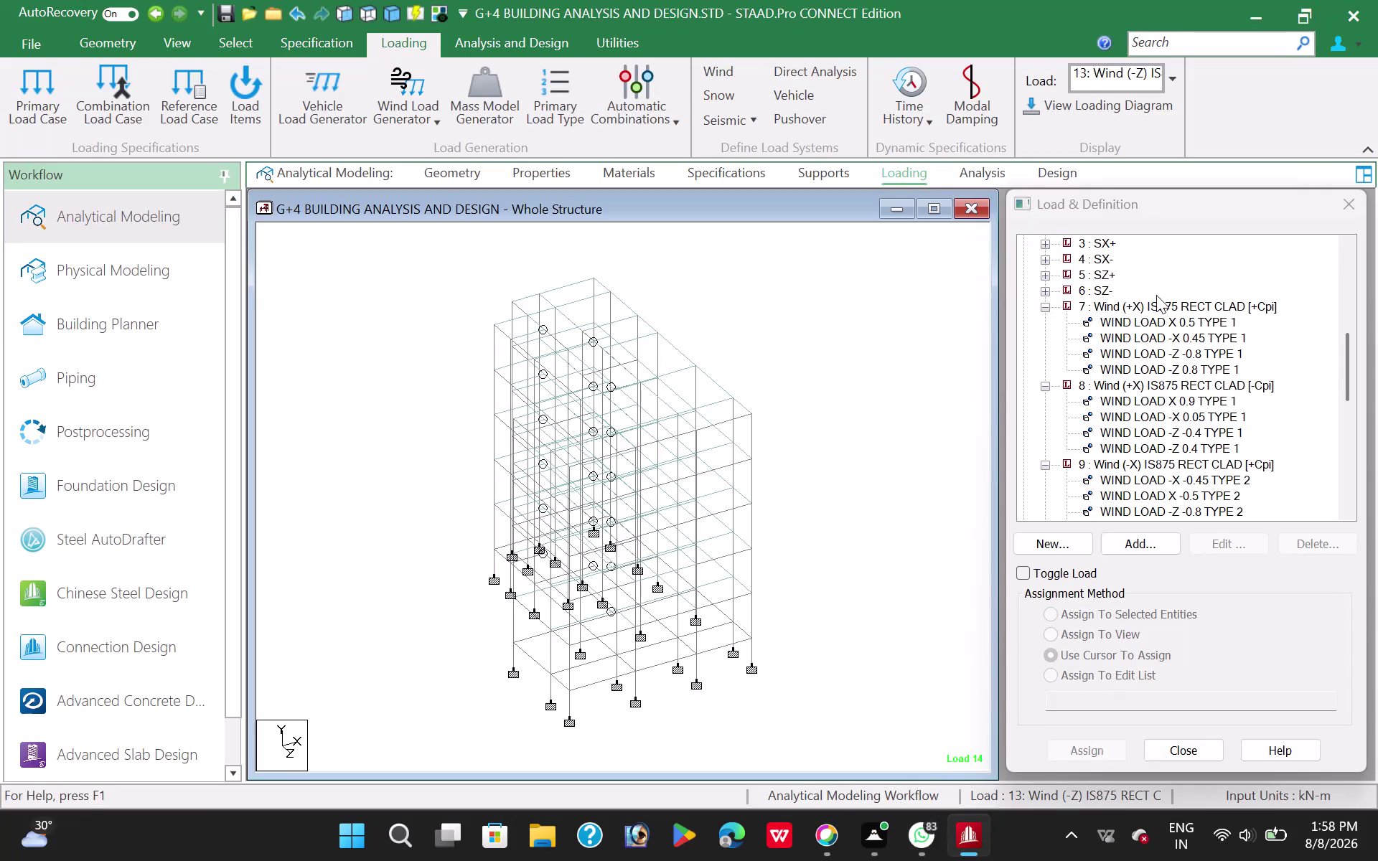
Inspect wind load case 7's properties, then close the Edit: Primary Load dialog unchanged.
double_click(1167, 301)
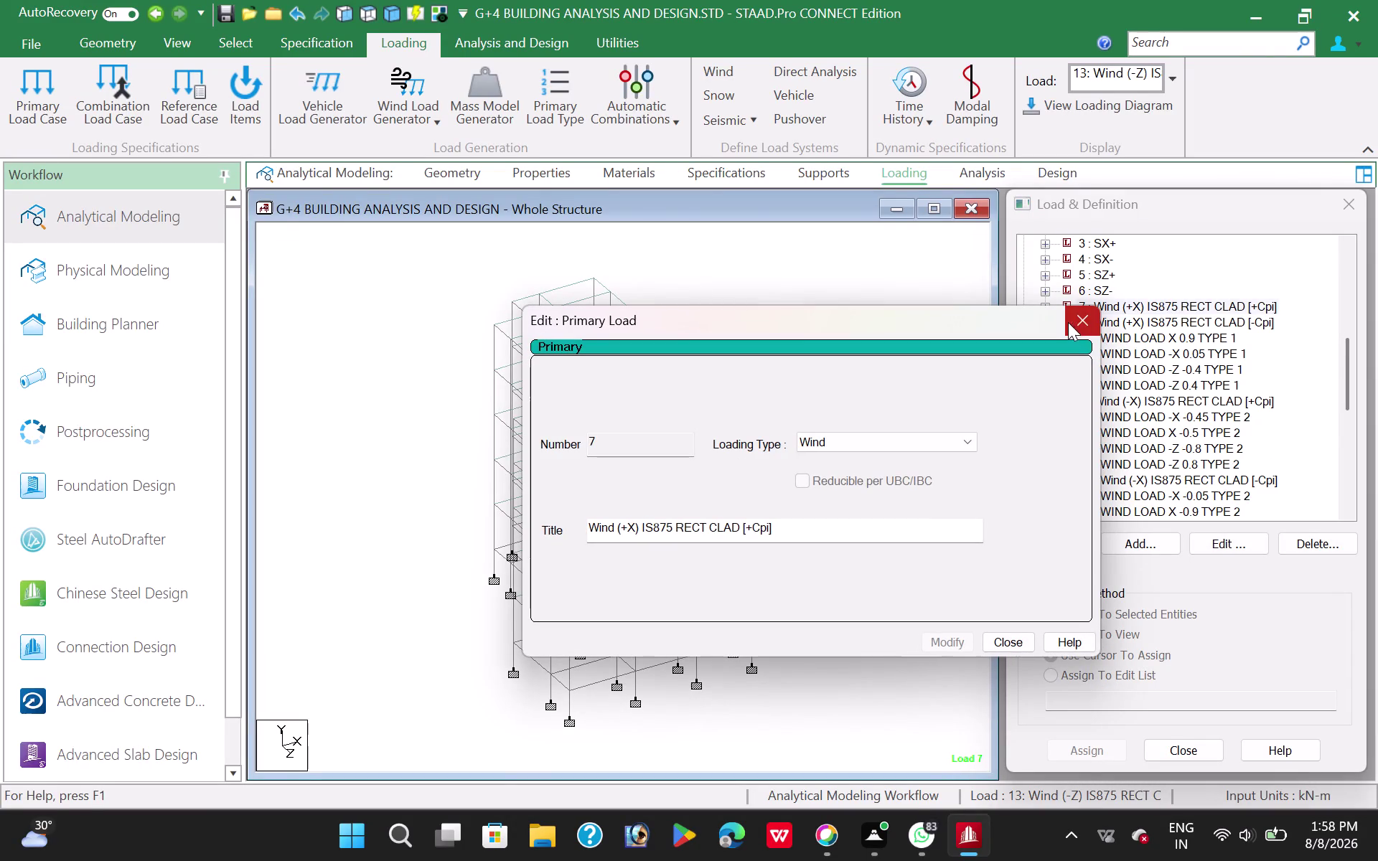
click(1079, 317)
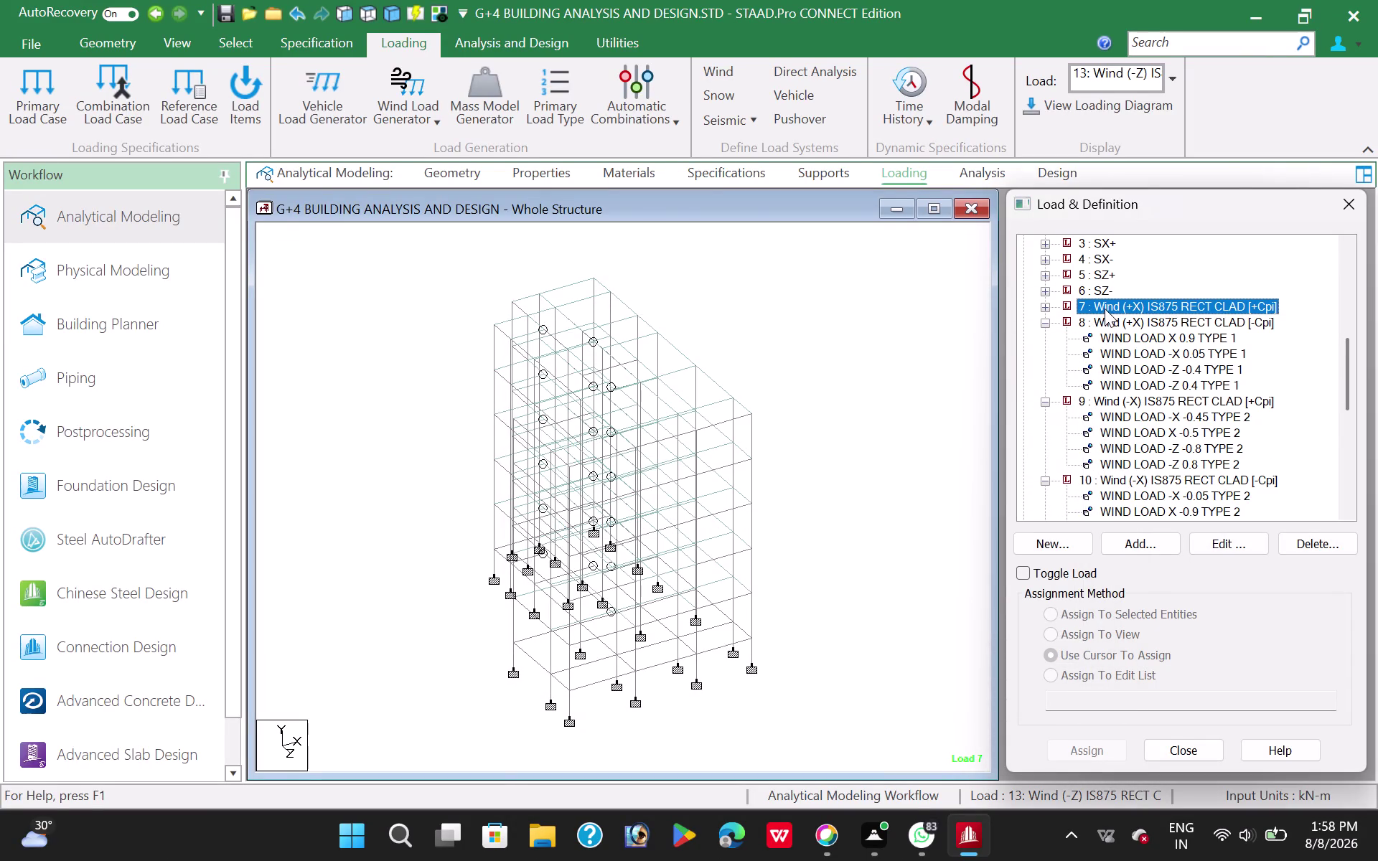
drag(1089, 307, 1100, 343)
drag(1100, 344, 1100, 346)
Select wind load case 7 (Wind +X, +Cpi) and request its deletion.
click(1124, 330)
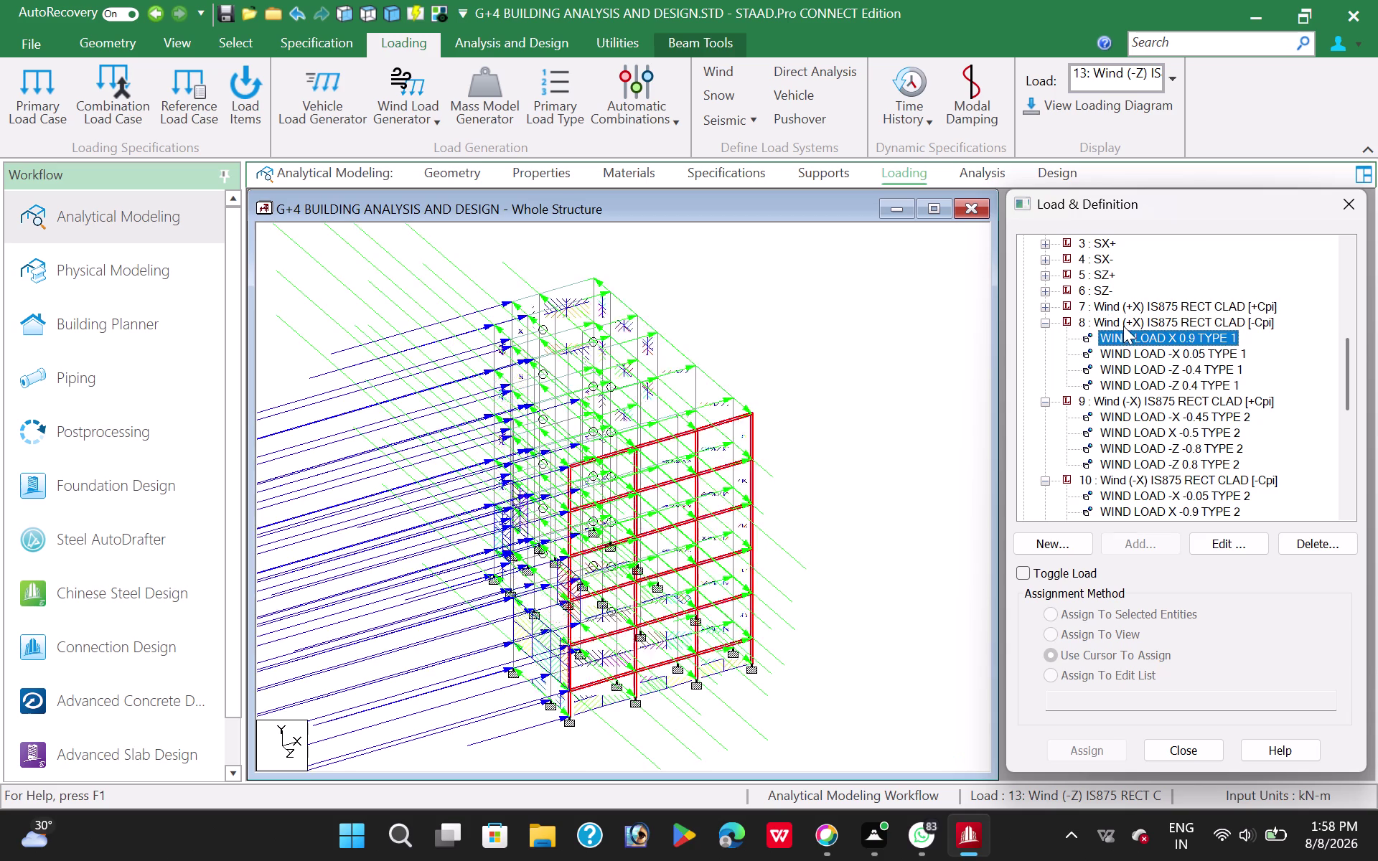
click(1122, 323)
click(1112, 304)
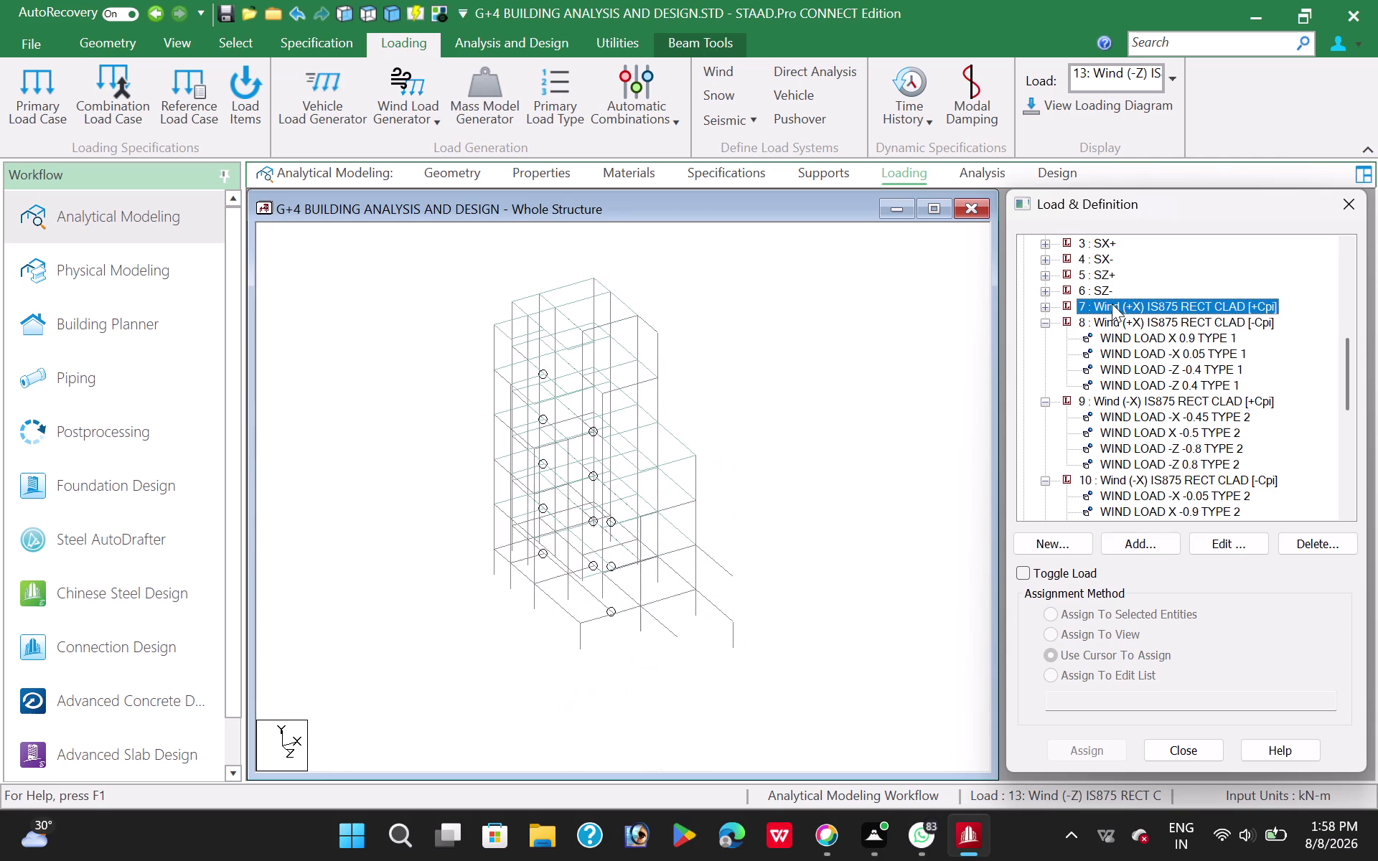
click(1315, 537)
click(1211, 533)
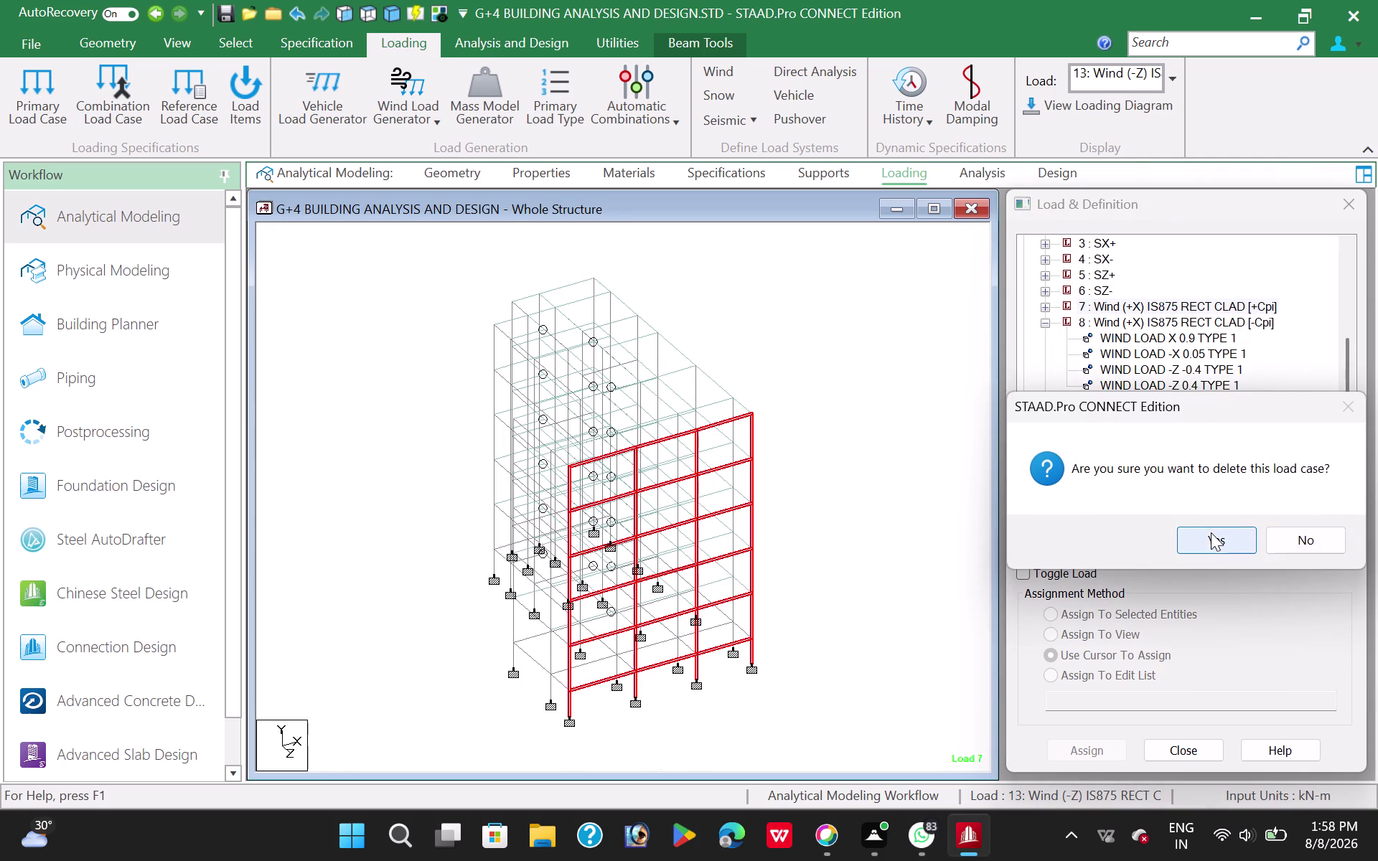
Confirm deletion of wind case 7, then delete wind cases 8 through 10.
click(1130, 305)
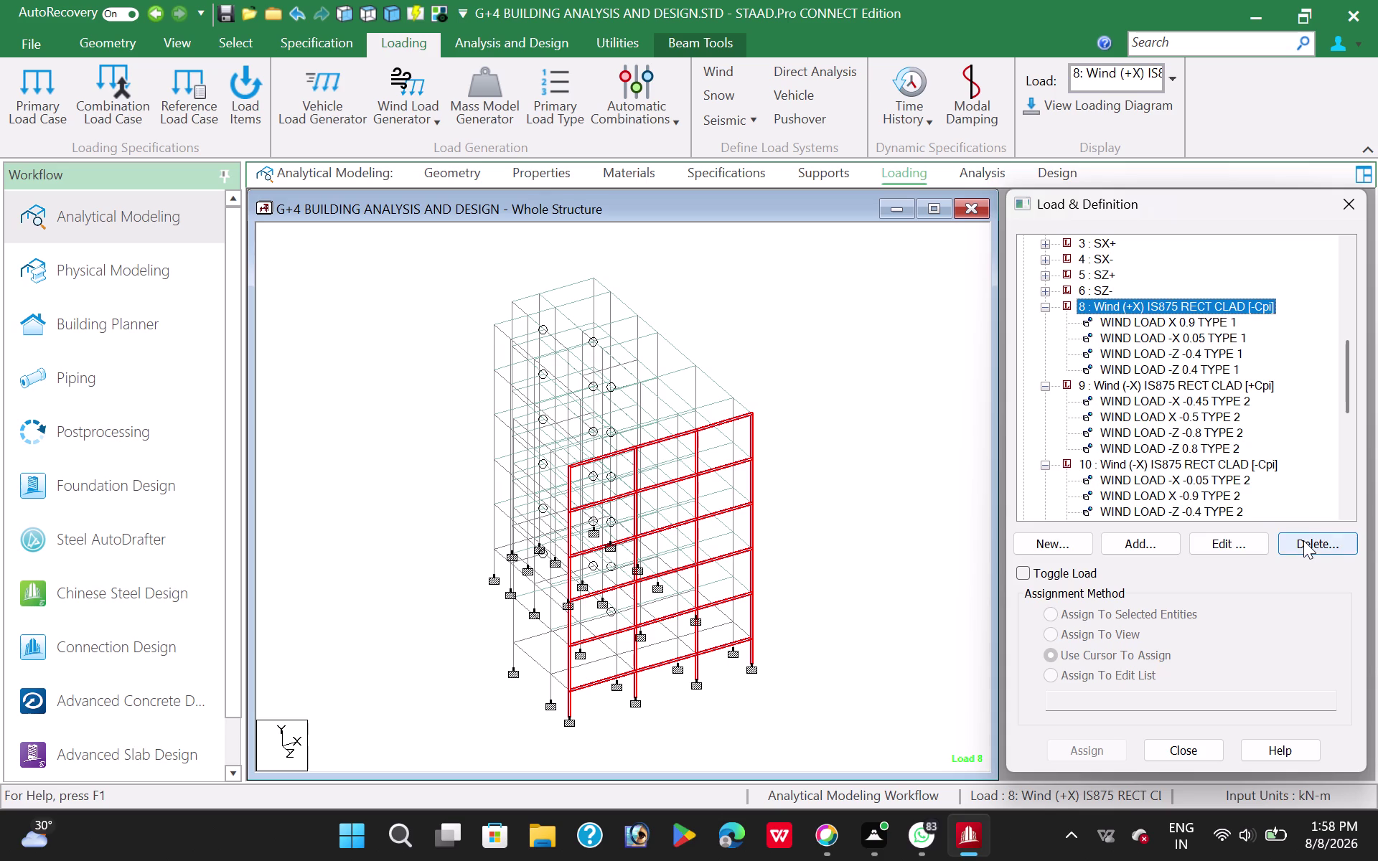
click(1304, 540)
drag(1211, 540, 1211, 528)
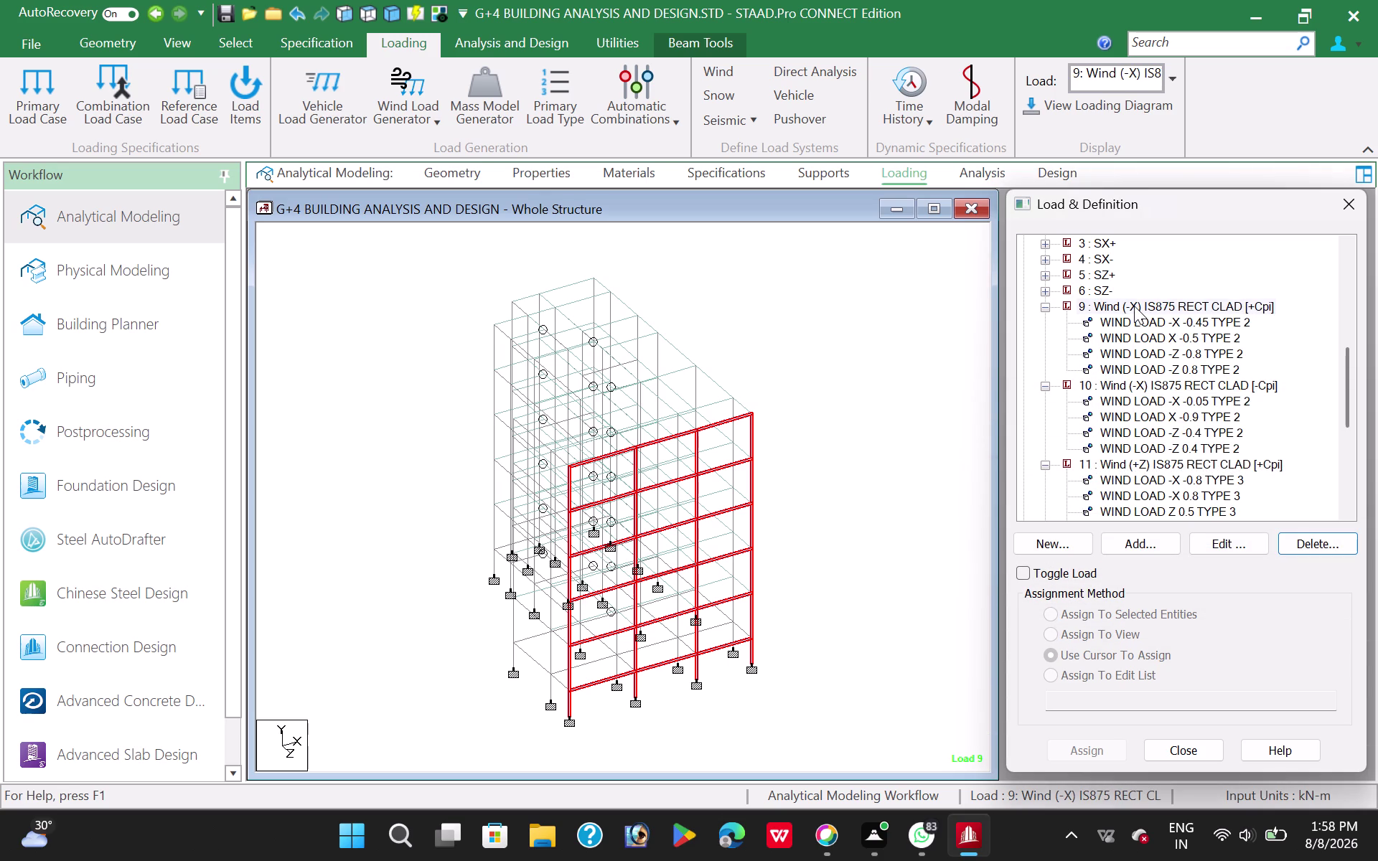
click(1134, 306)
click(1293, 540)
click(1228, 533)
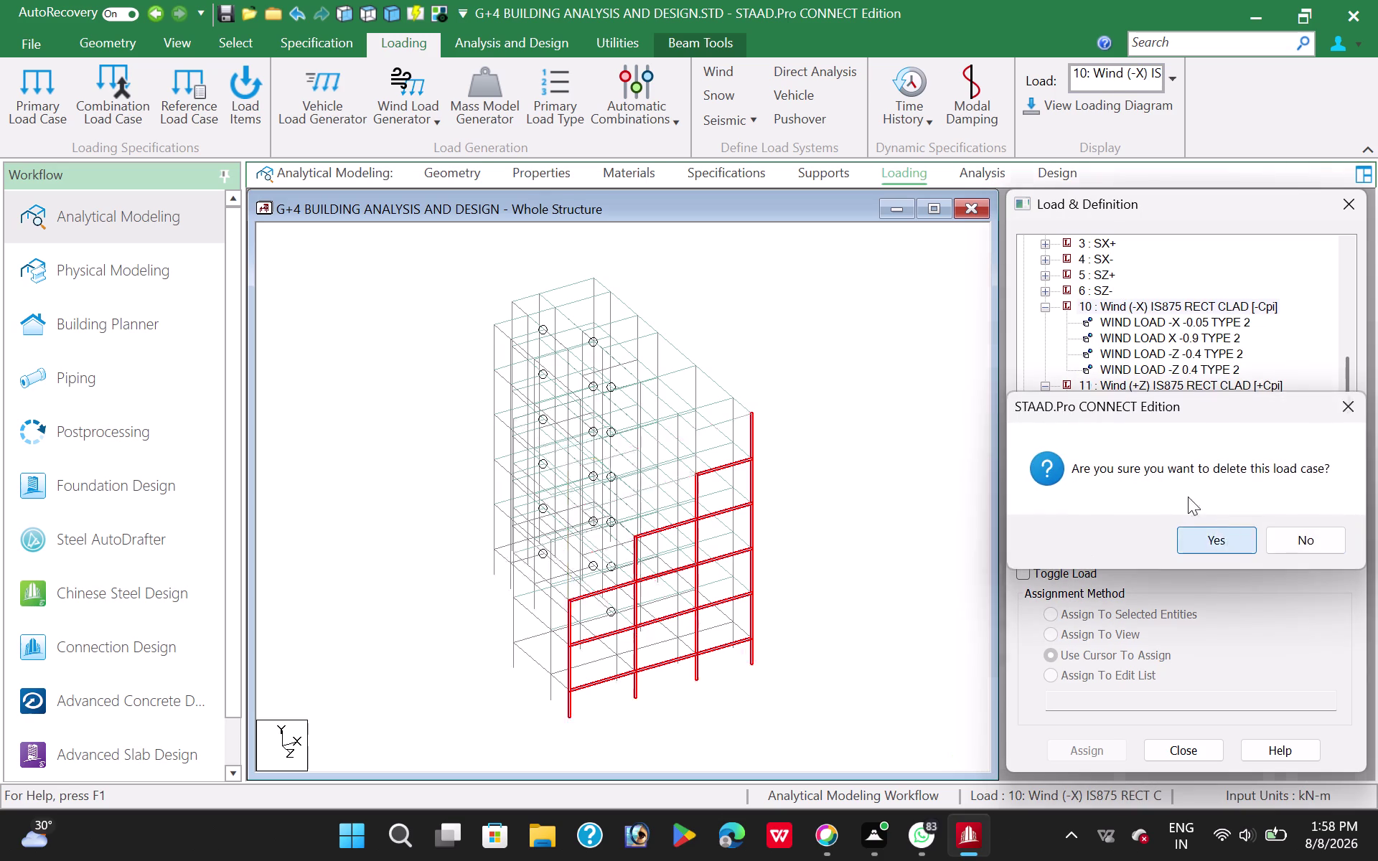
click(1117, 305)
click(1300, 539)
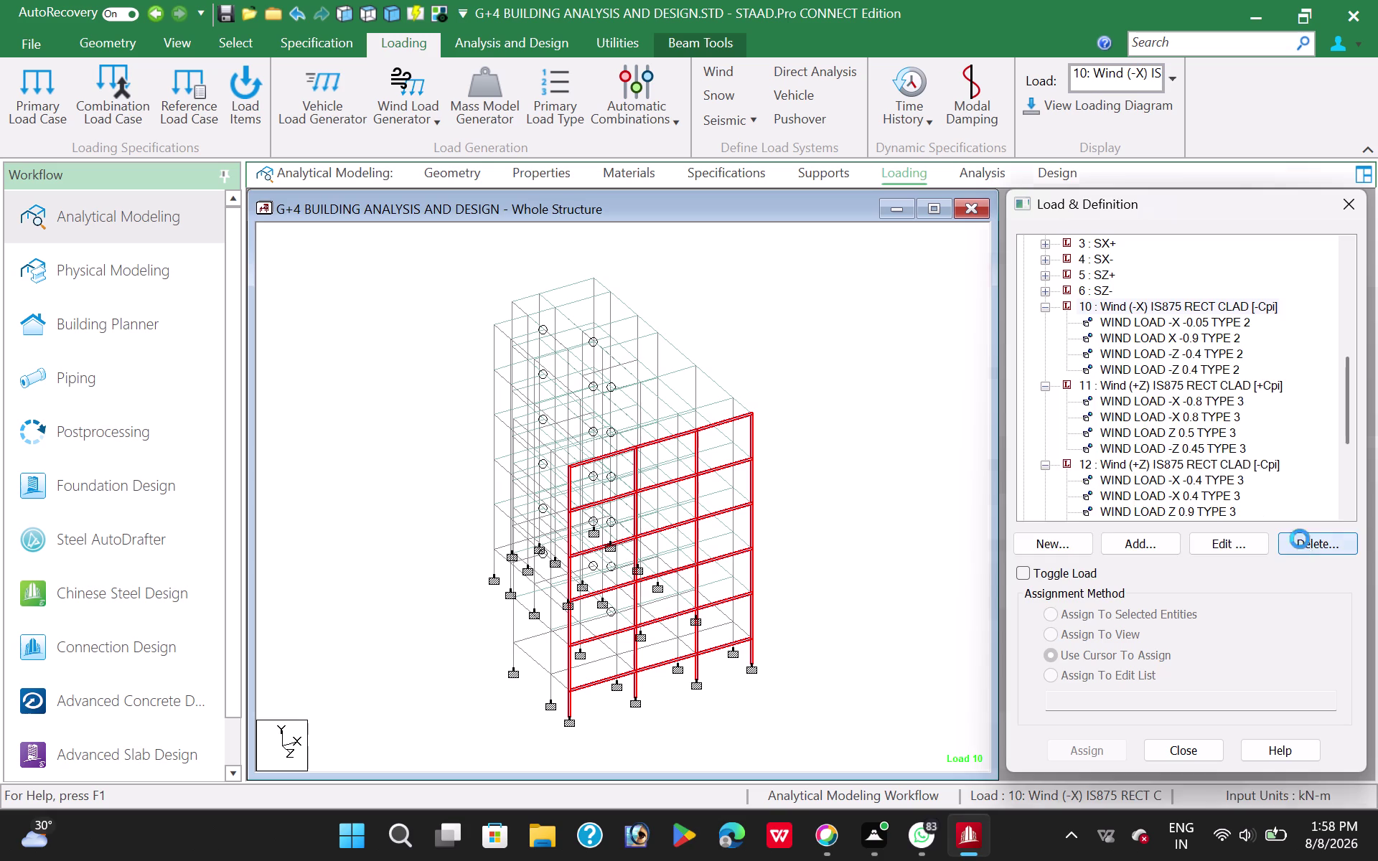
click(1214, 540)
click(1123, 307)
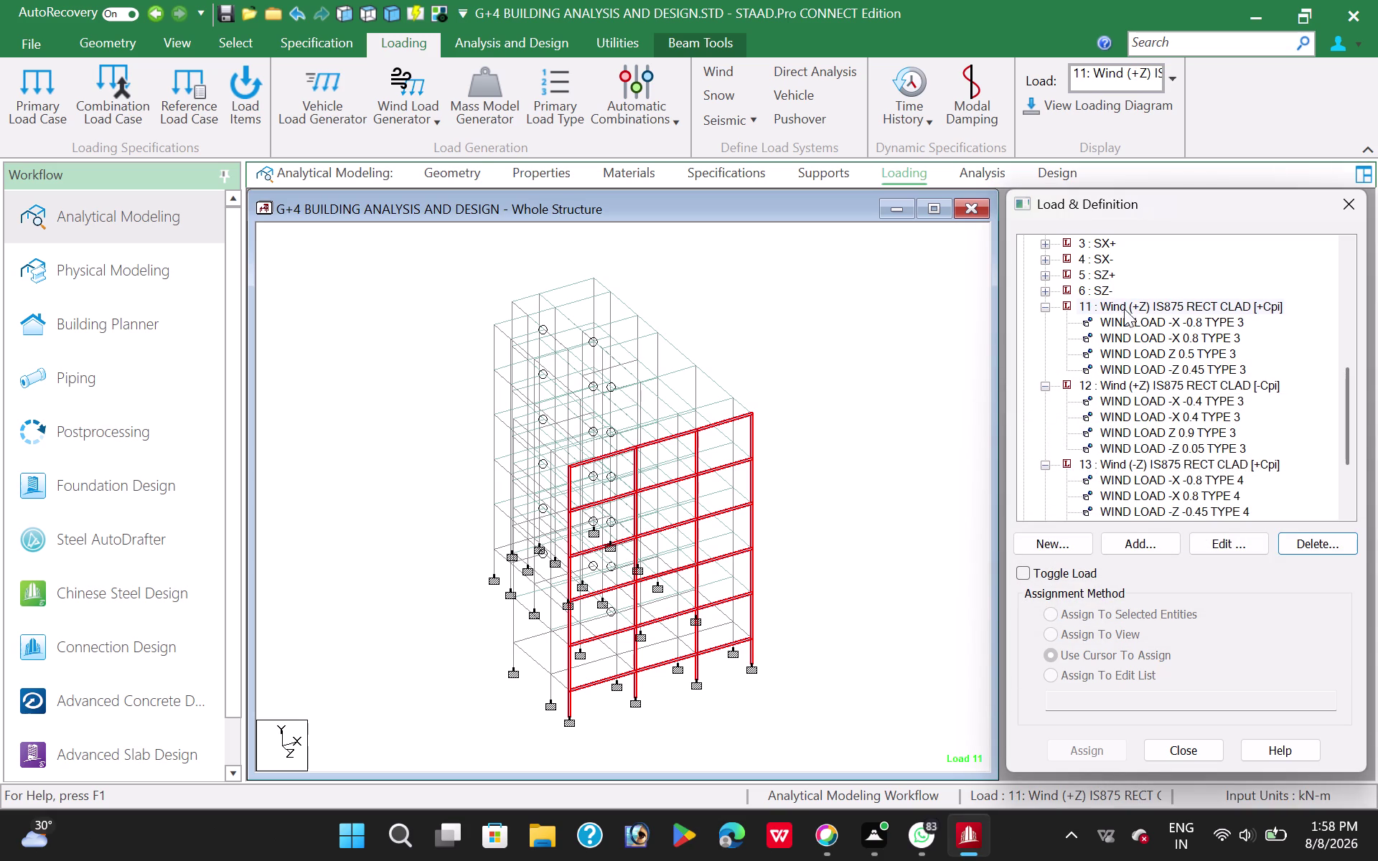
Delete the remaining wind load cases 11 to 14, confirming each one.
click(1311, 545)
click(1221, 536)
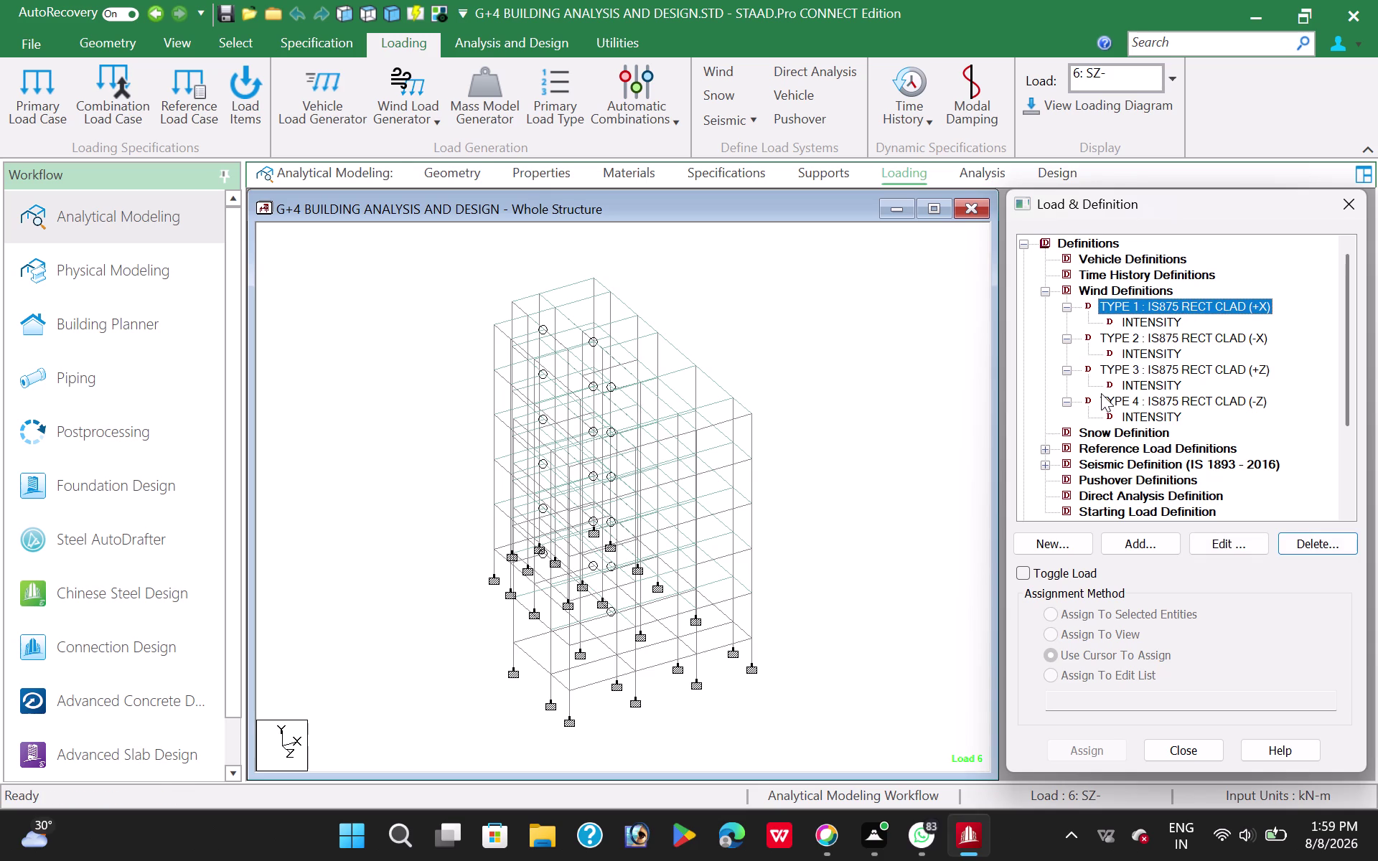
Browse the wind definition types and expand the IS 1893 seismic definition.
scroll(down, 3)
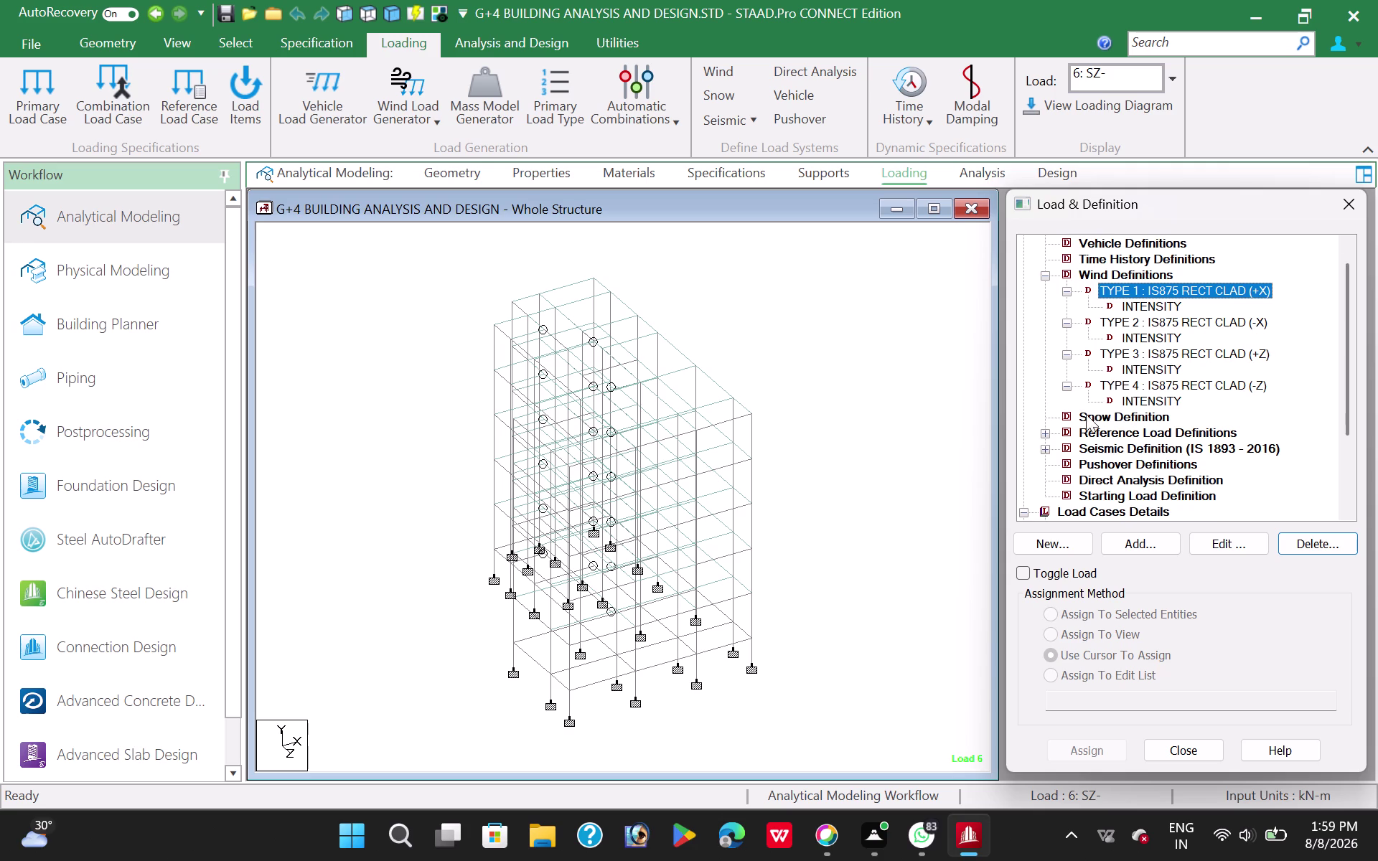
click(1042, 432)
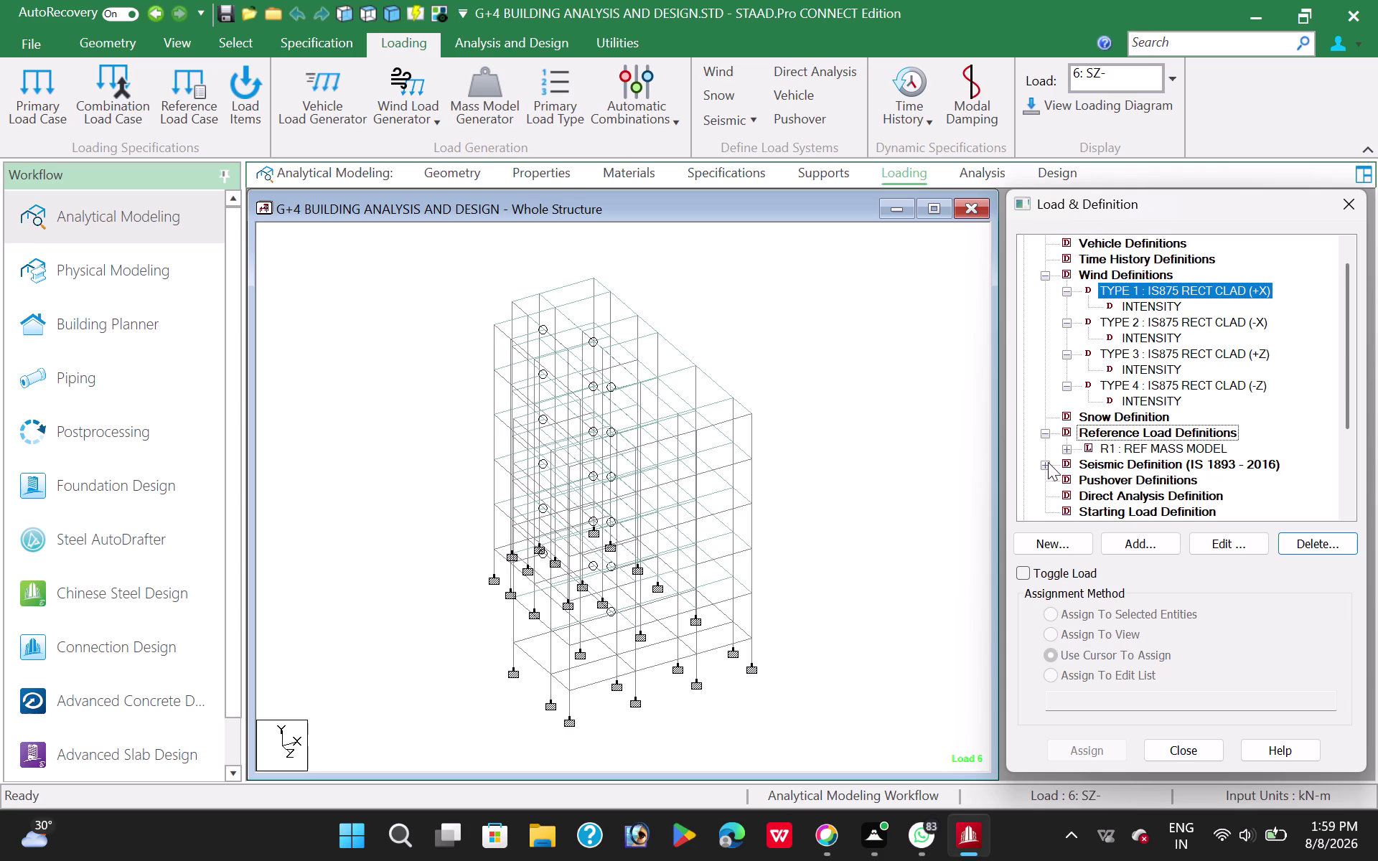
click(1049, 463)
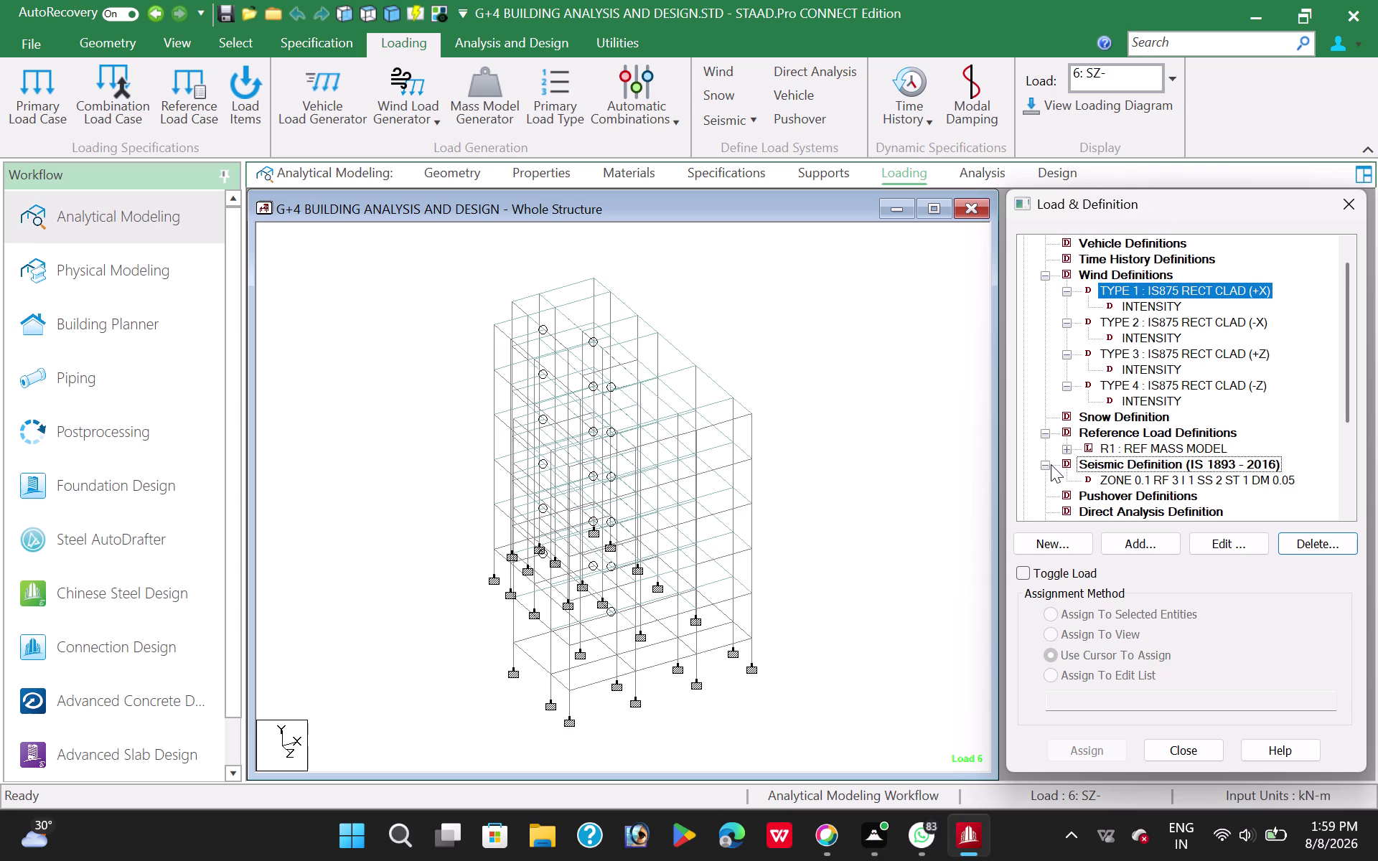
Review the seismic parameters and accept the primary load edits, keeping cases 1–6.
scroll(down, 3)
scroll(down, 3)
scroll(down, 3)
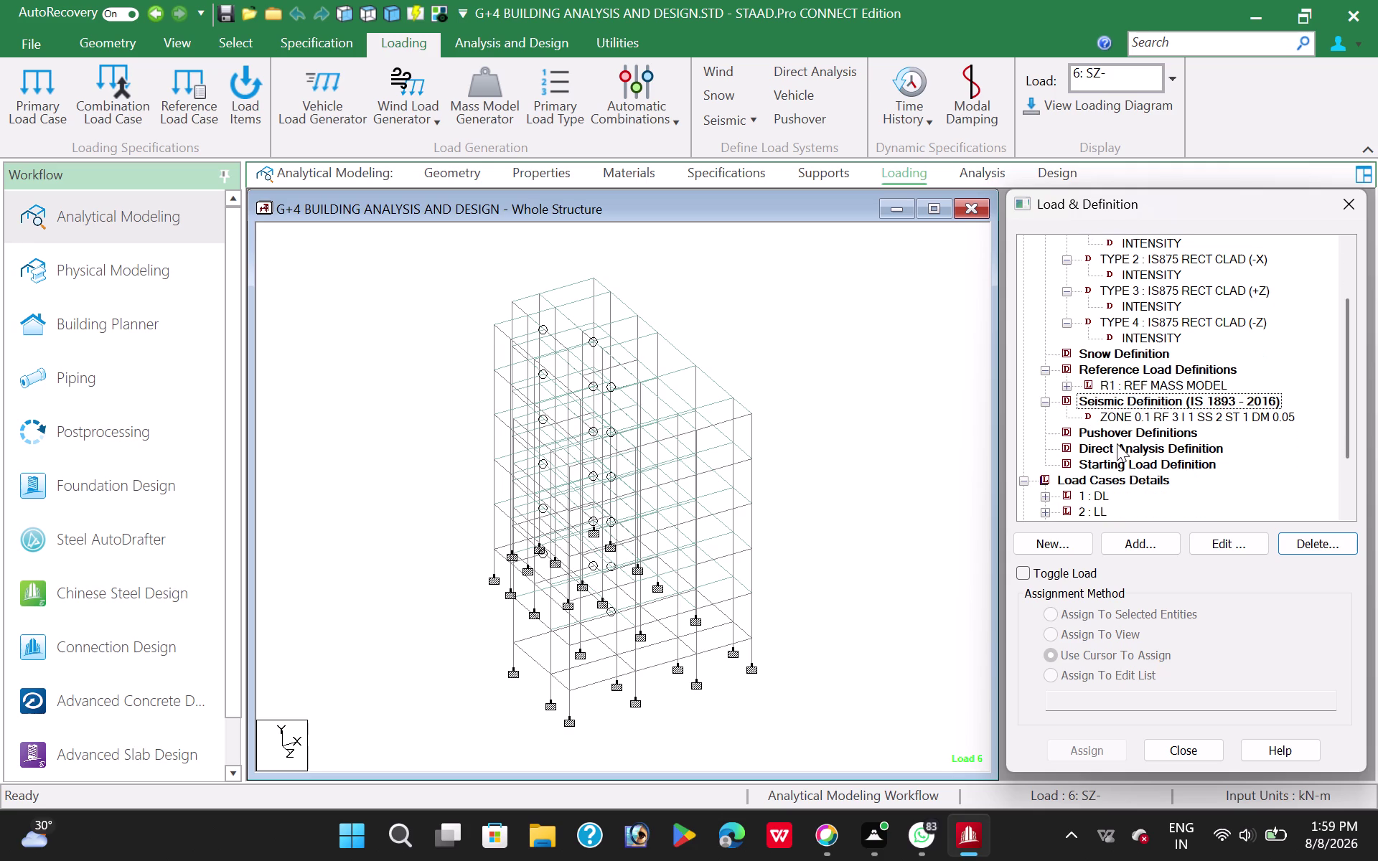
scroll(down, 3)
scroll(down, 3)
scroll(down, 3)
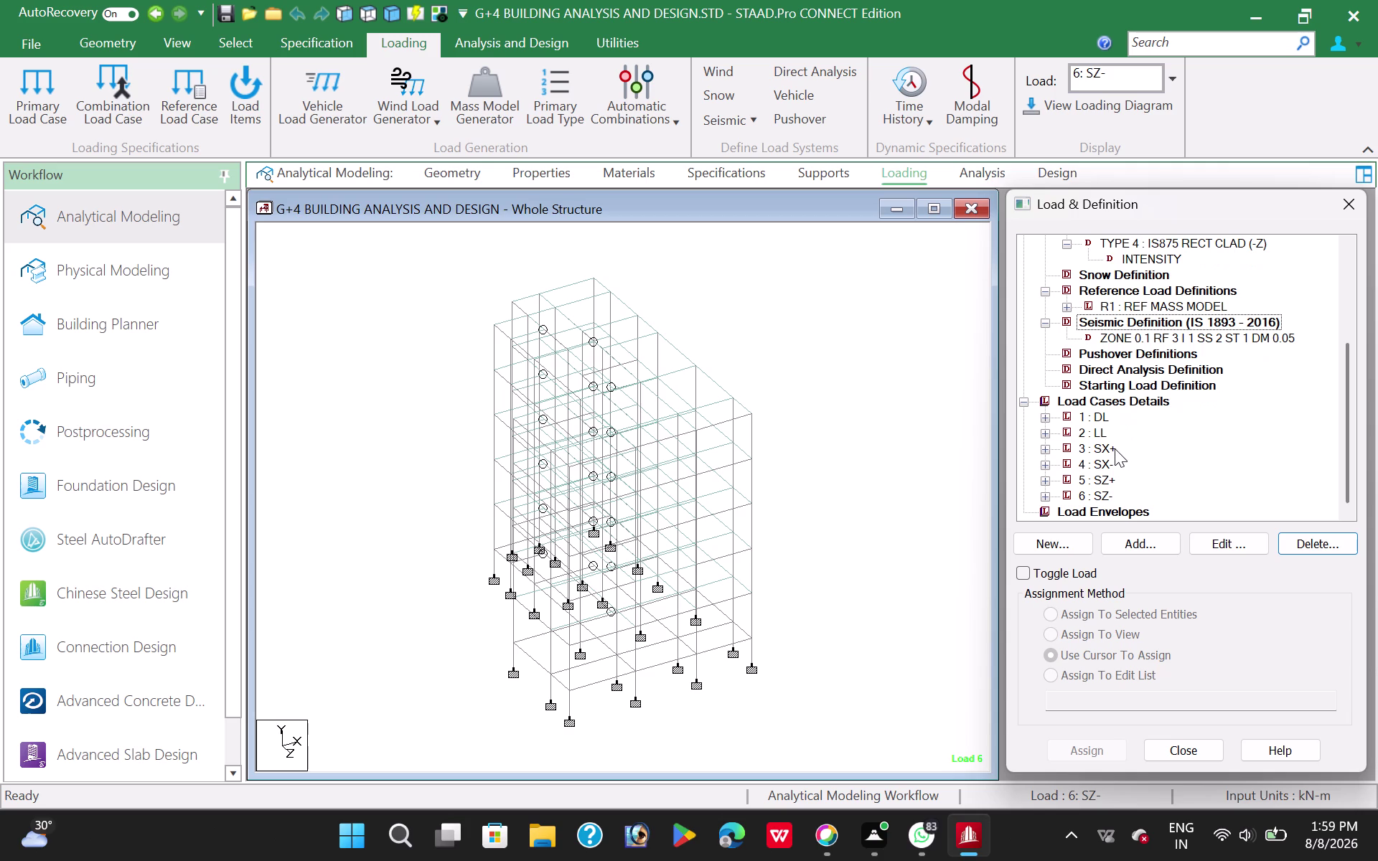
scroll(up, 3)
scroll(down, 3)
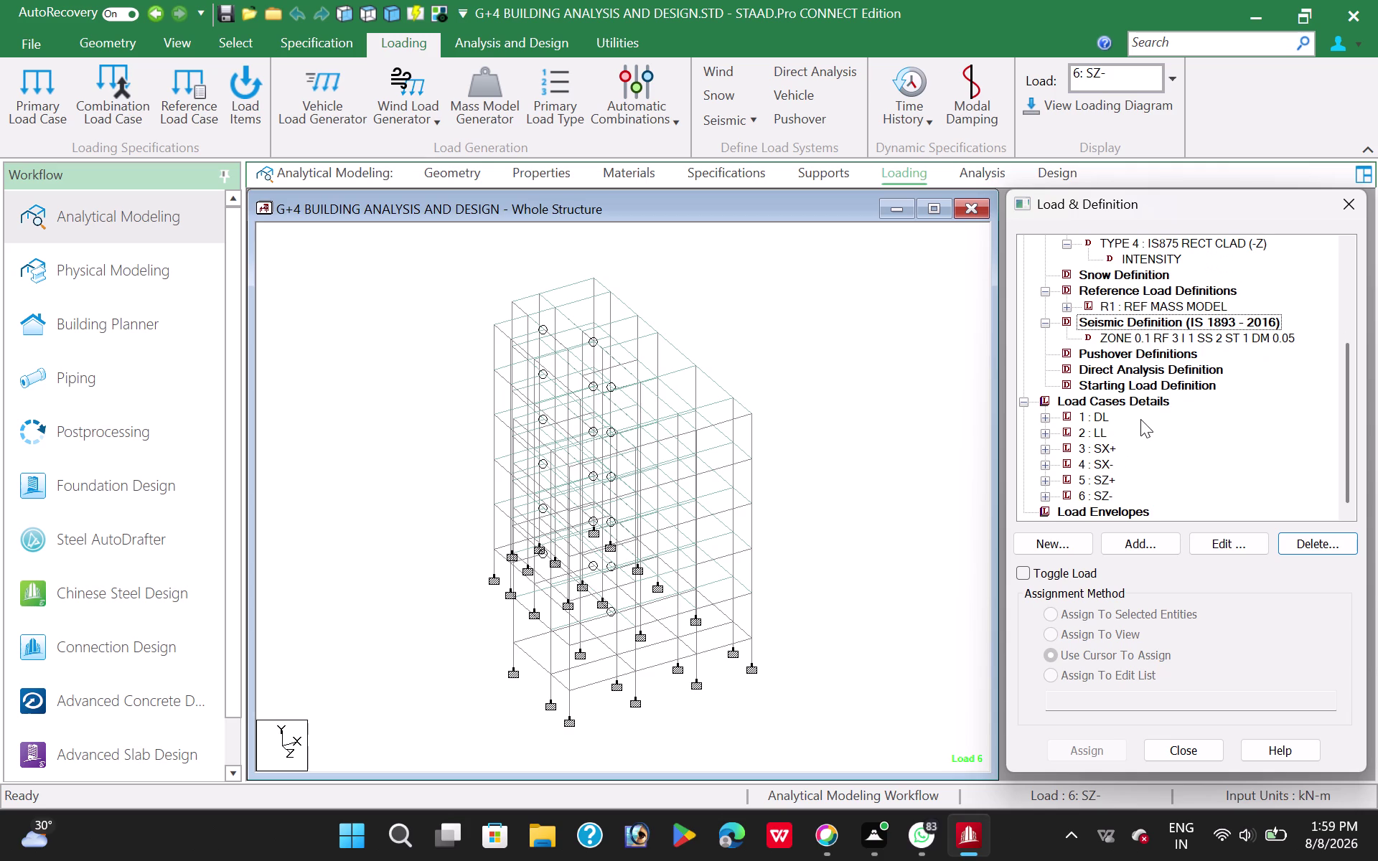
click(1144, 403)
click(1138, 543)
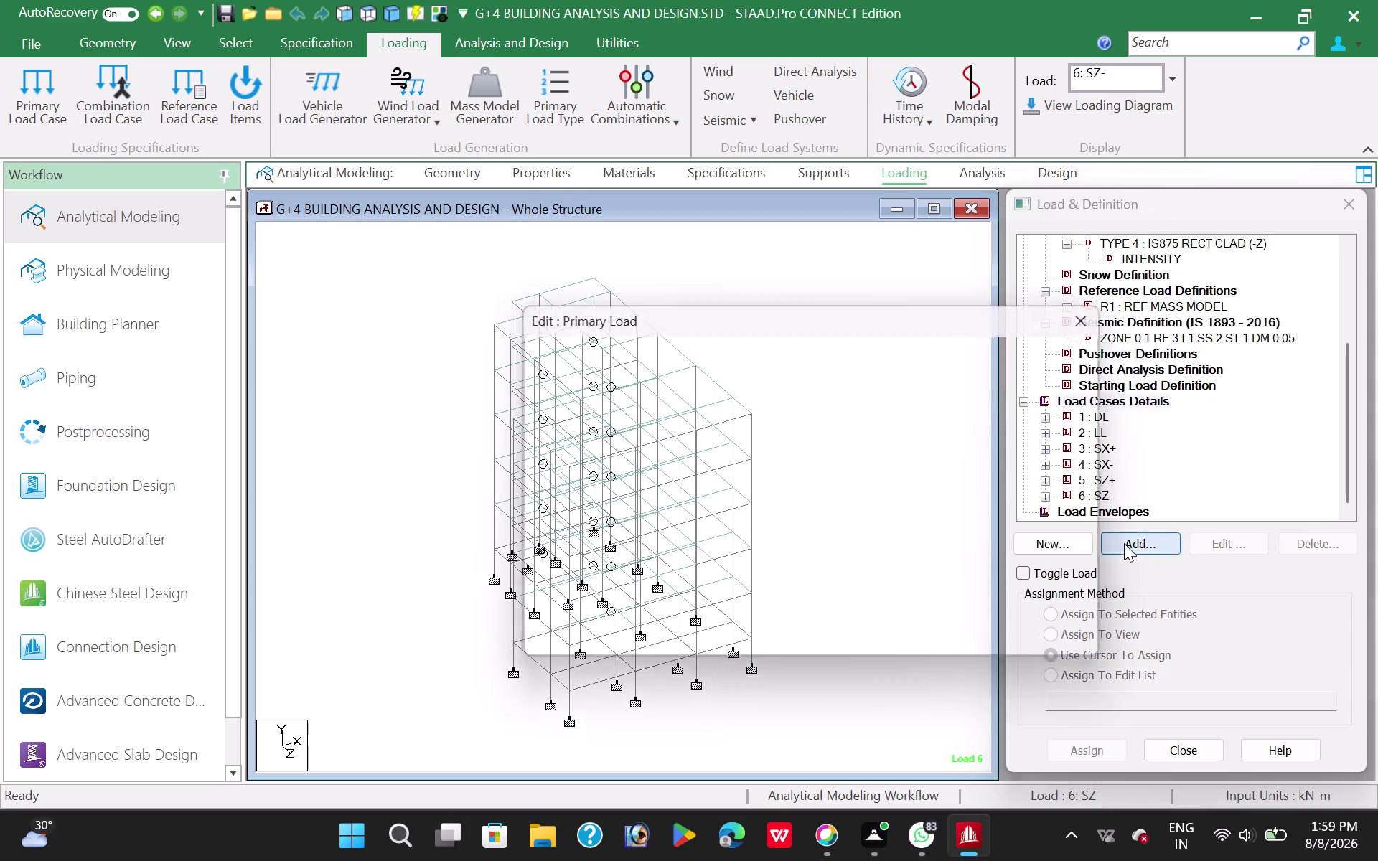
click(1205, 185)
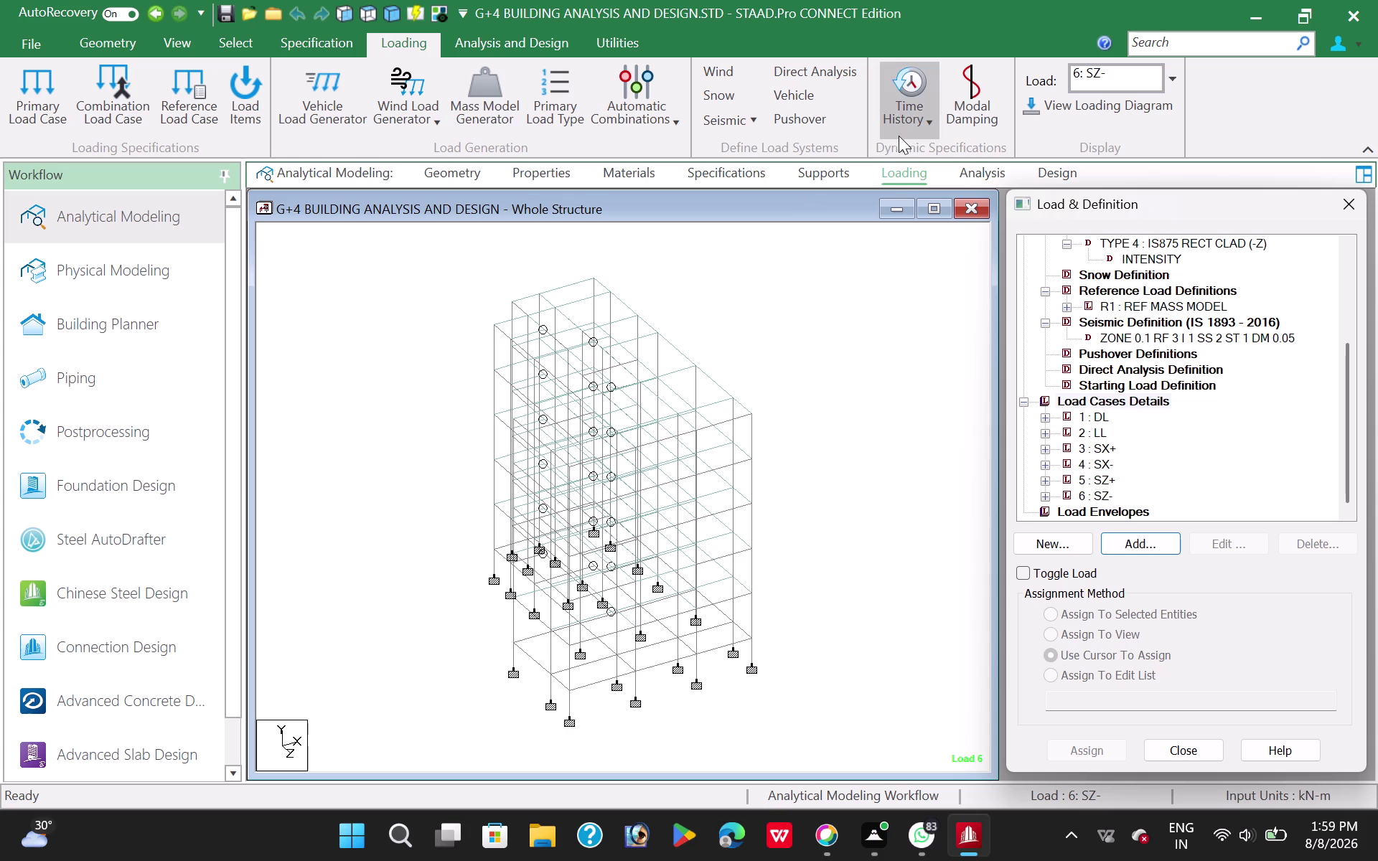
click(896, 171)
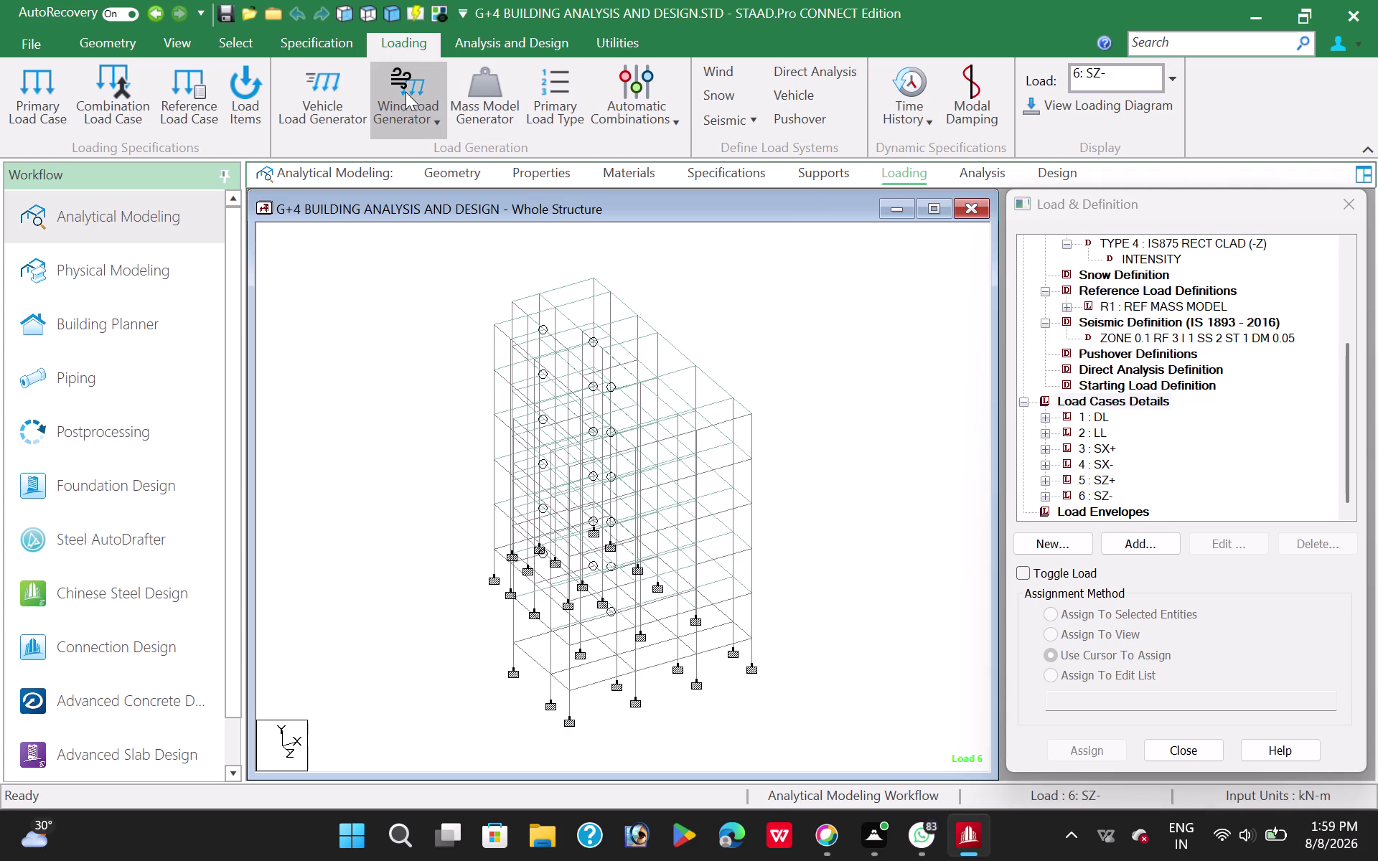
Start IS 875 wind generation with Hyderabad wind speed, Class 1 risk, Terrain Category 3.
click(406, 92)
click(450, 159)
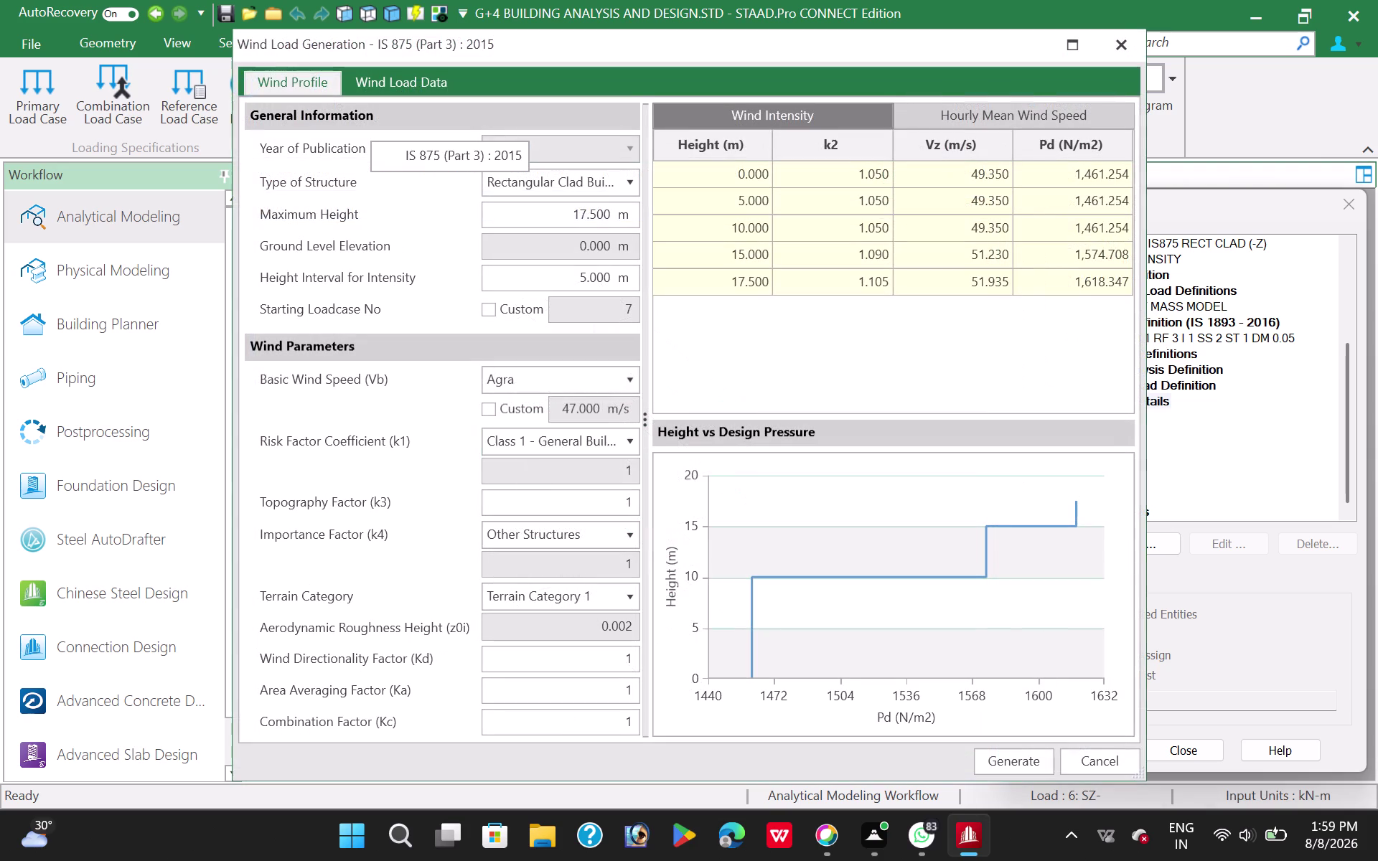
click(571, 375)
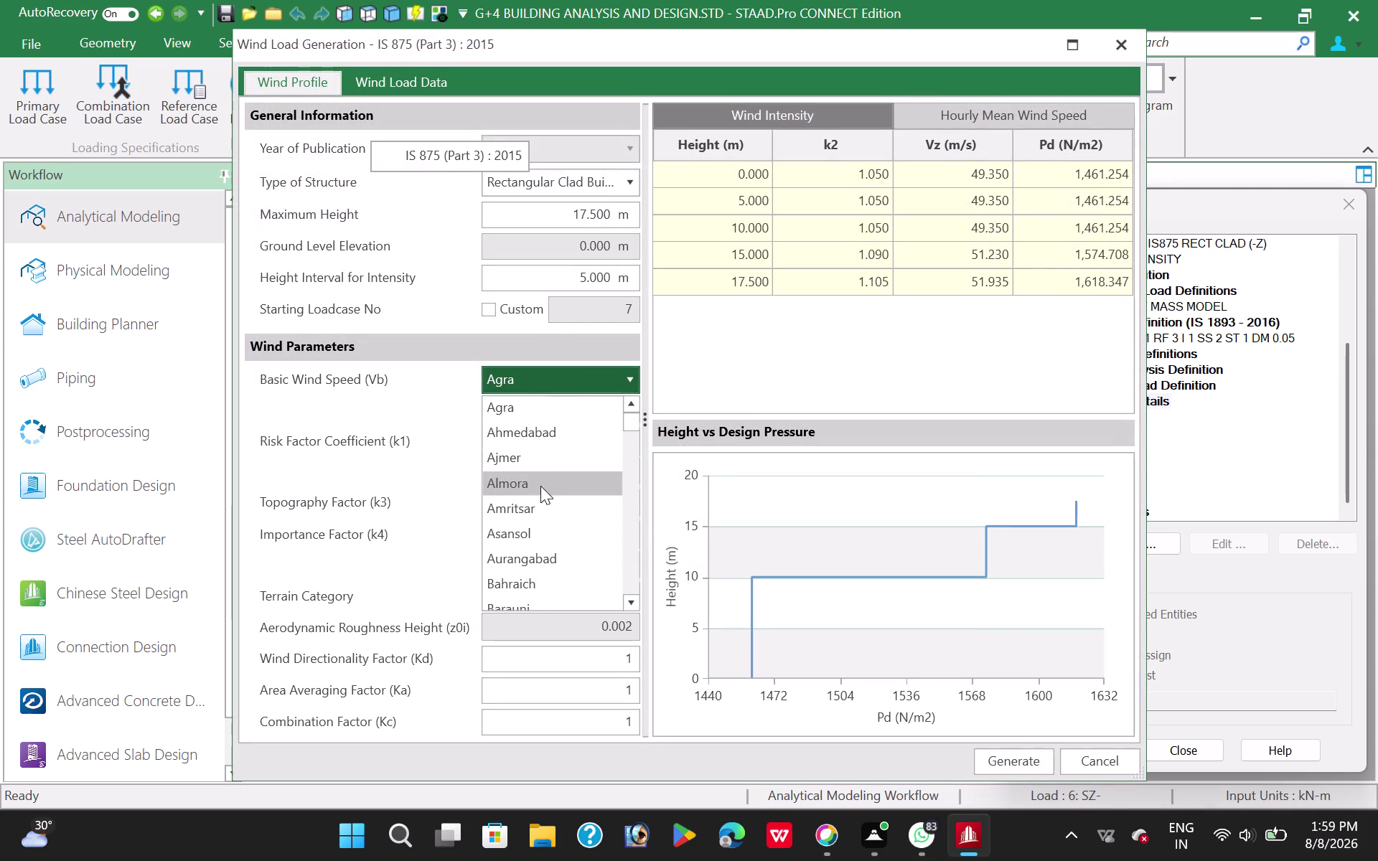
scroll(down, 3)
scroll(down, 3)
scroll(down, 3)
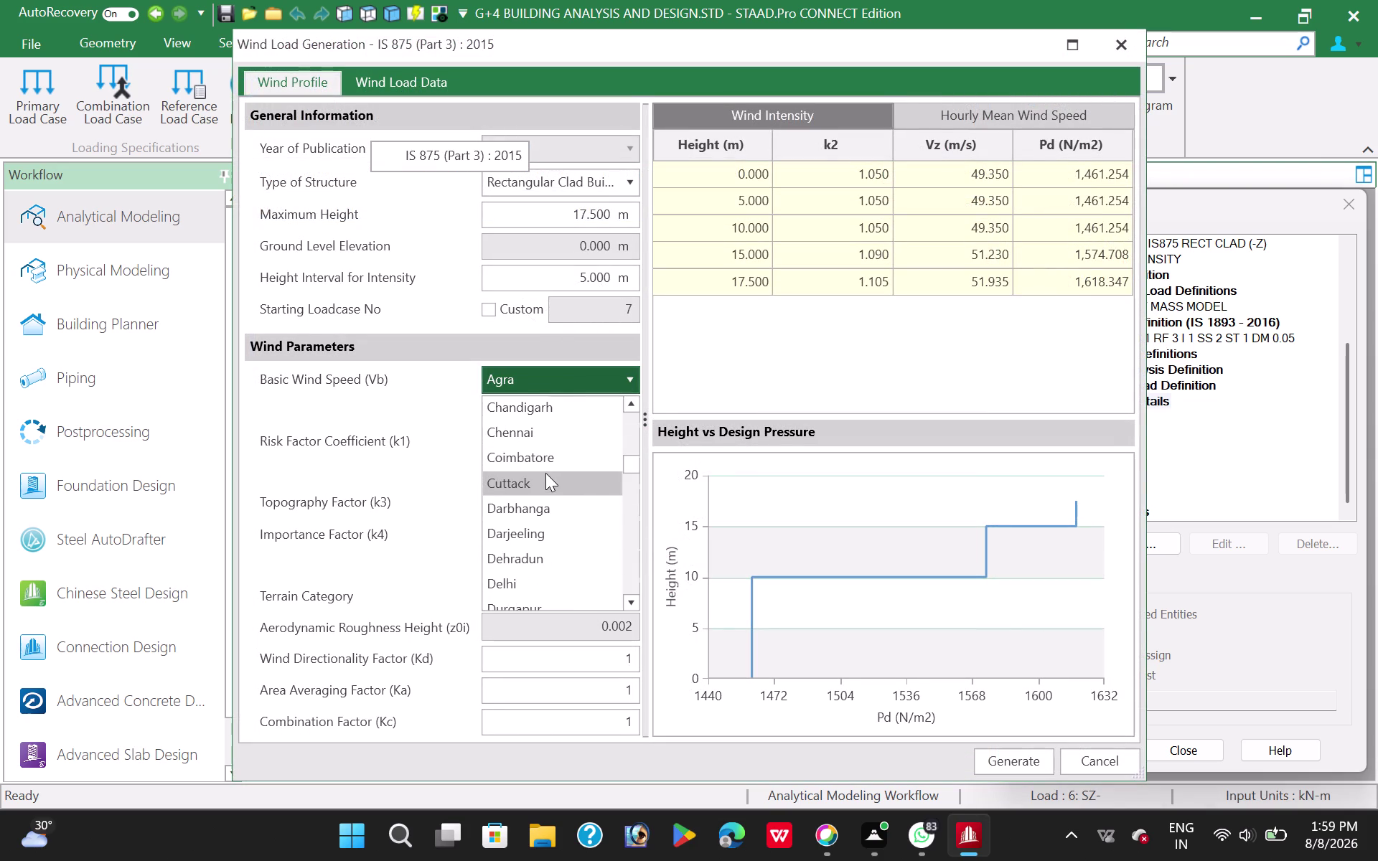
scroll(down, 3)
scroll(down, 3)
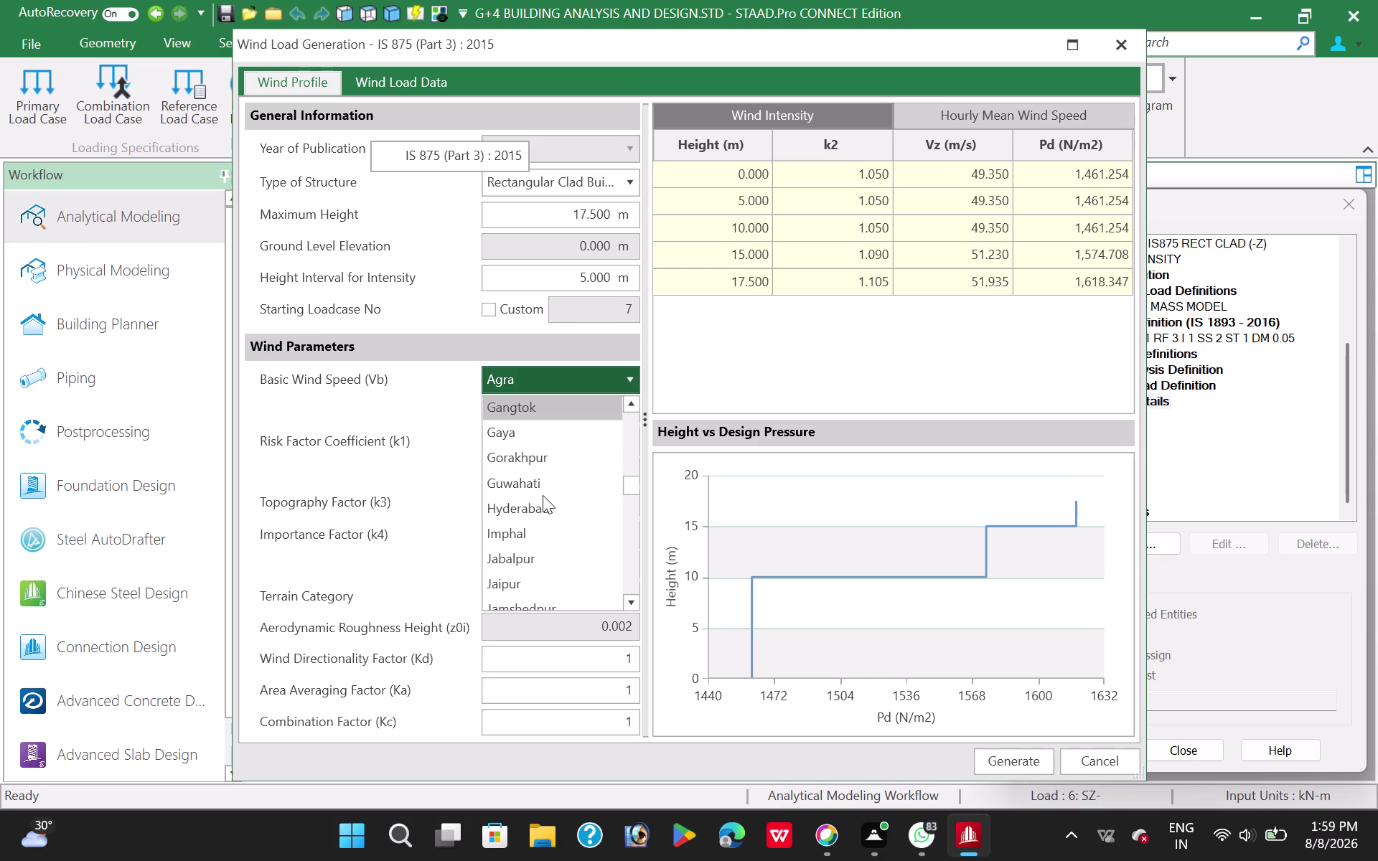
click(543, 506)
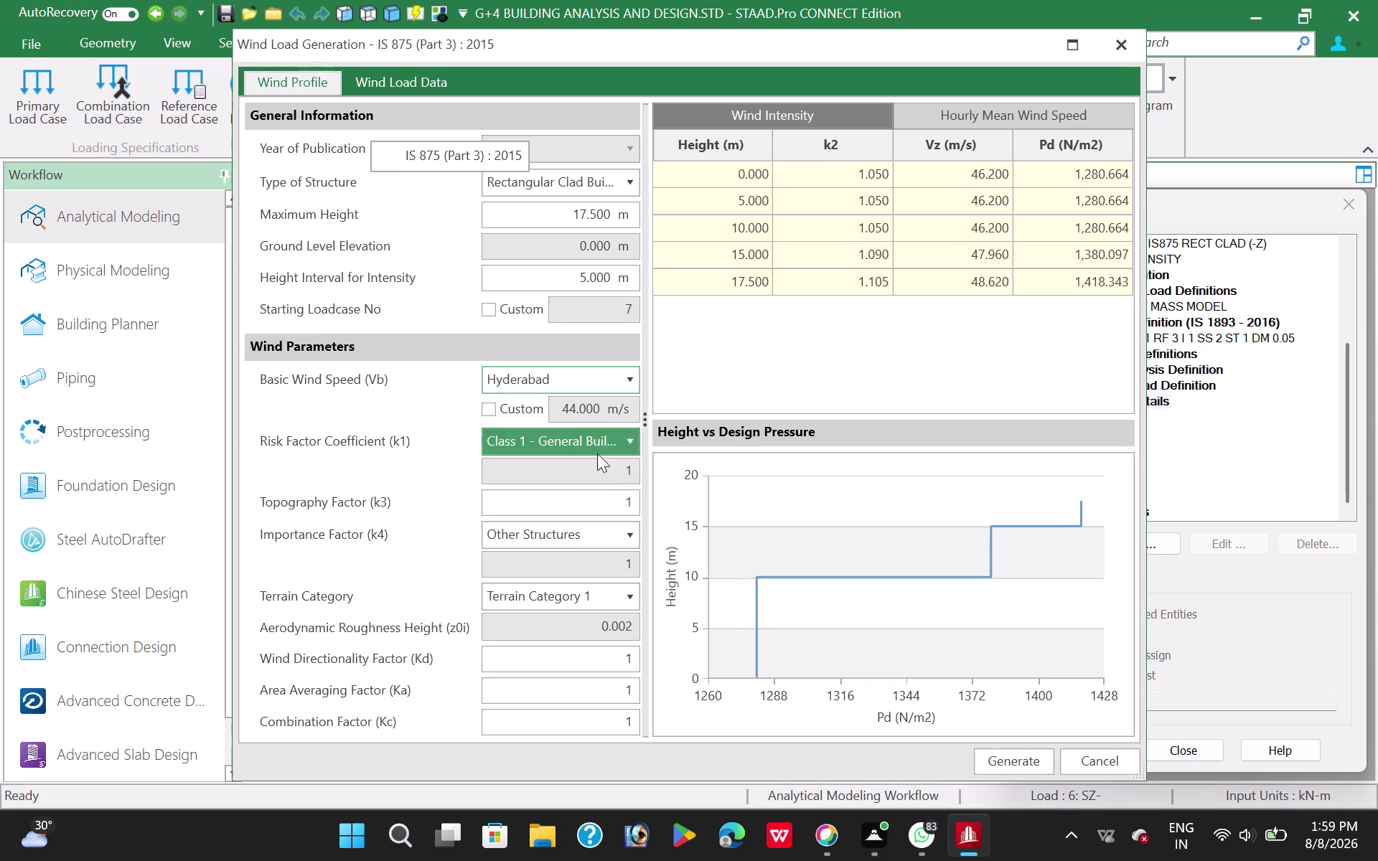
click(600, 446)
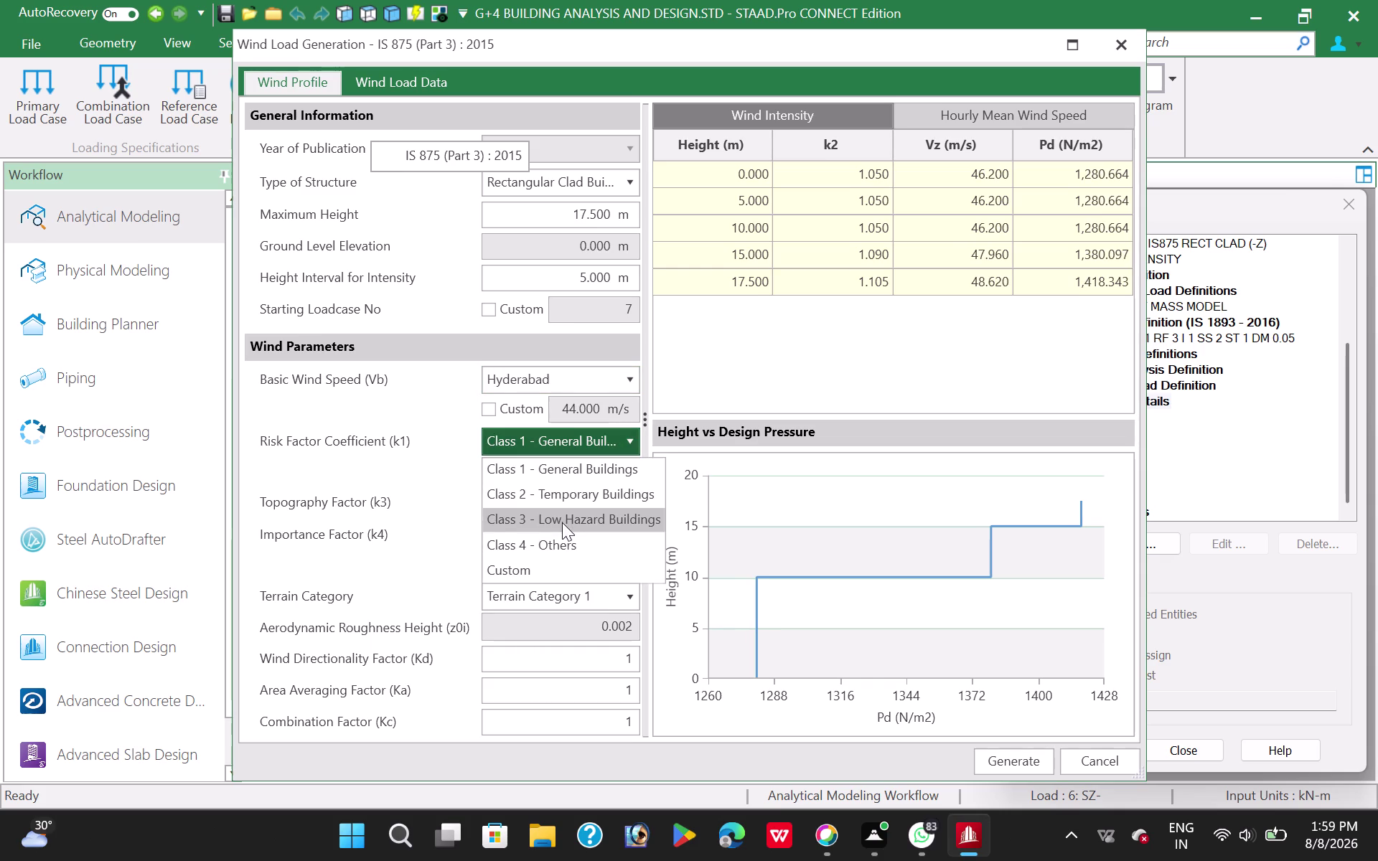
click(587, 468)
click(589, 537)
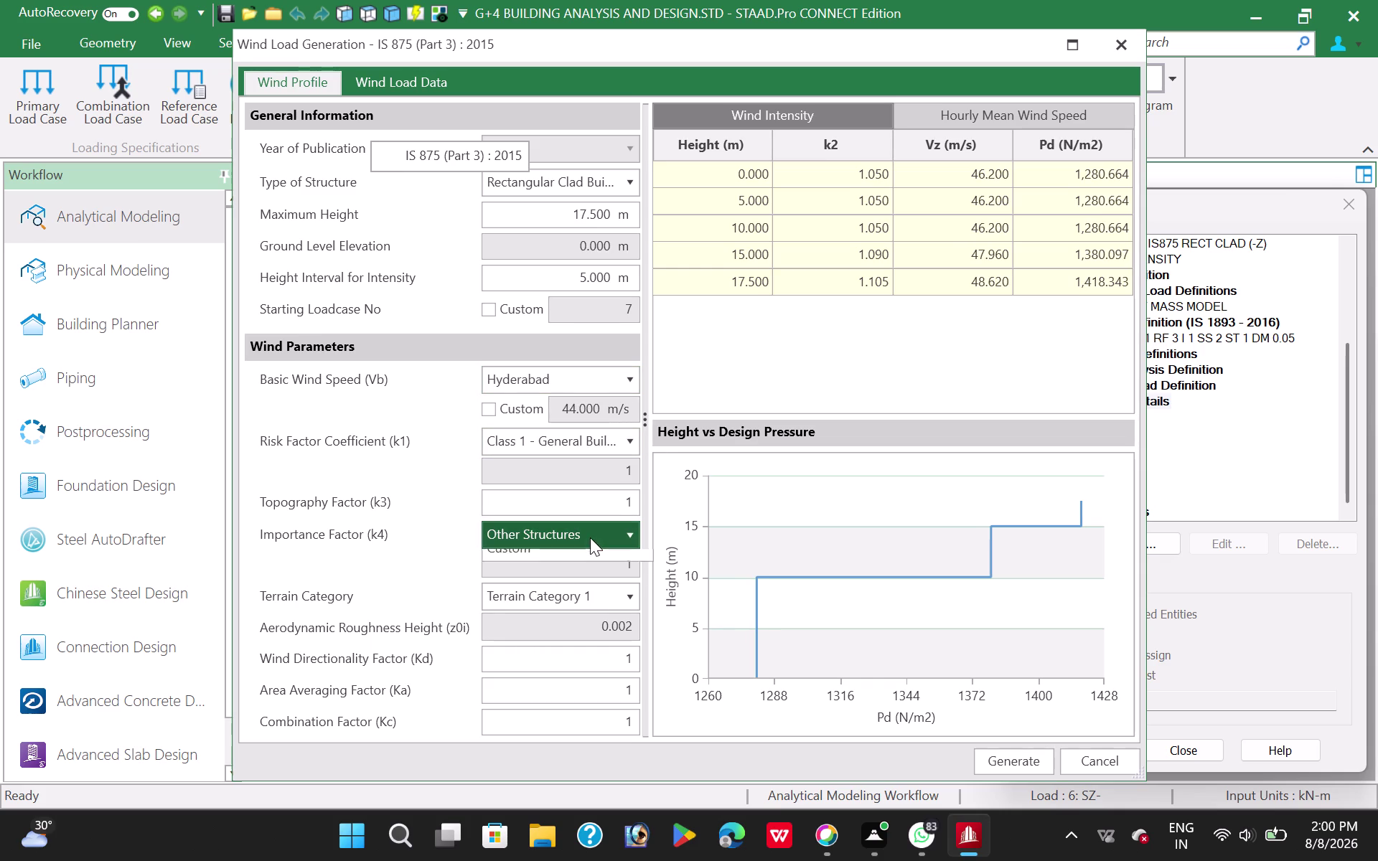
click(555, 609)
click(569, 601)
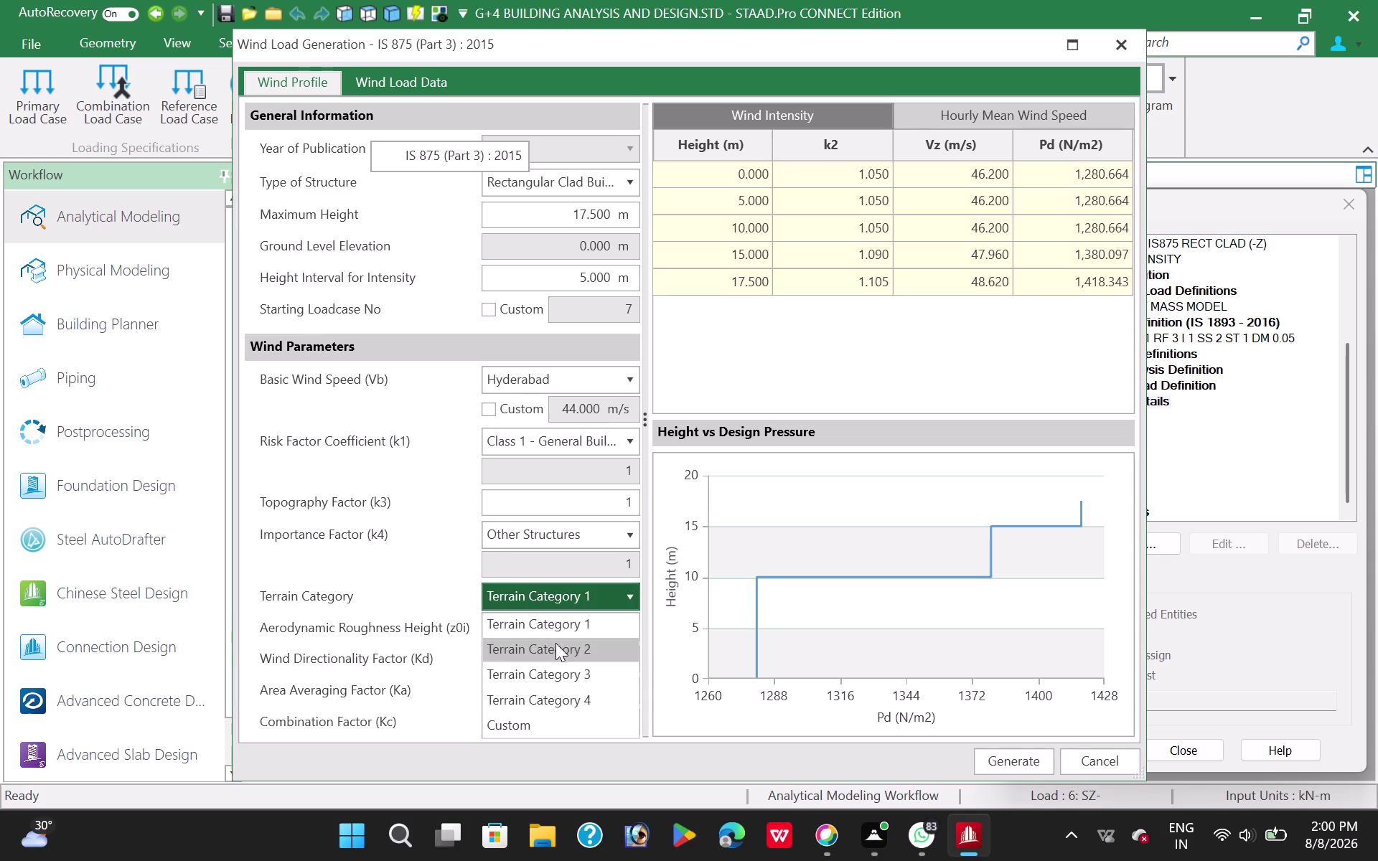
click(552, 677)
Set the directionality, area averaging and combination factors to 0.9.
drag(592, 655, 699, 666)
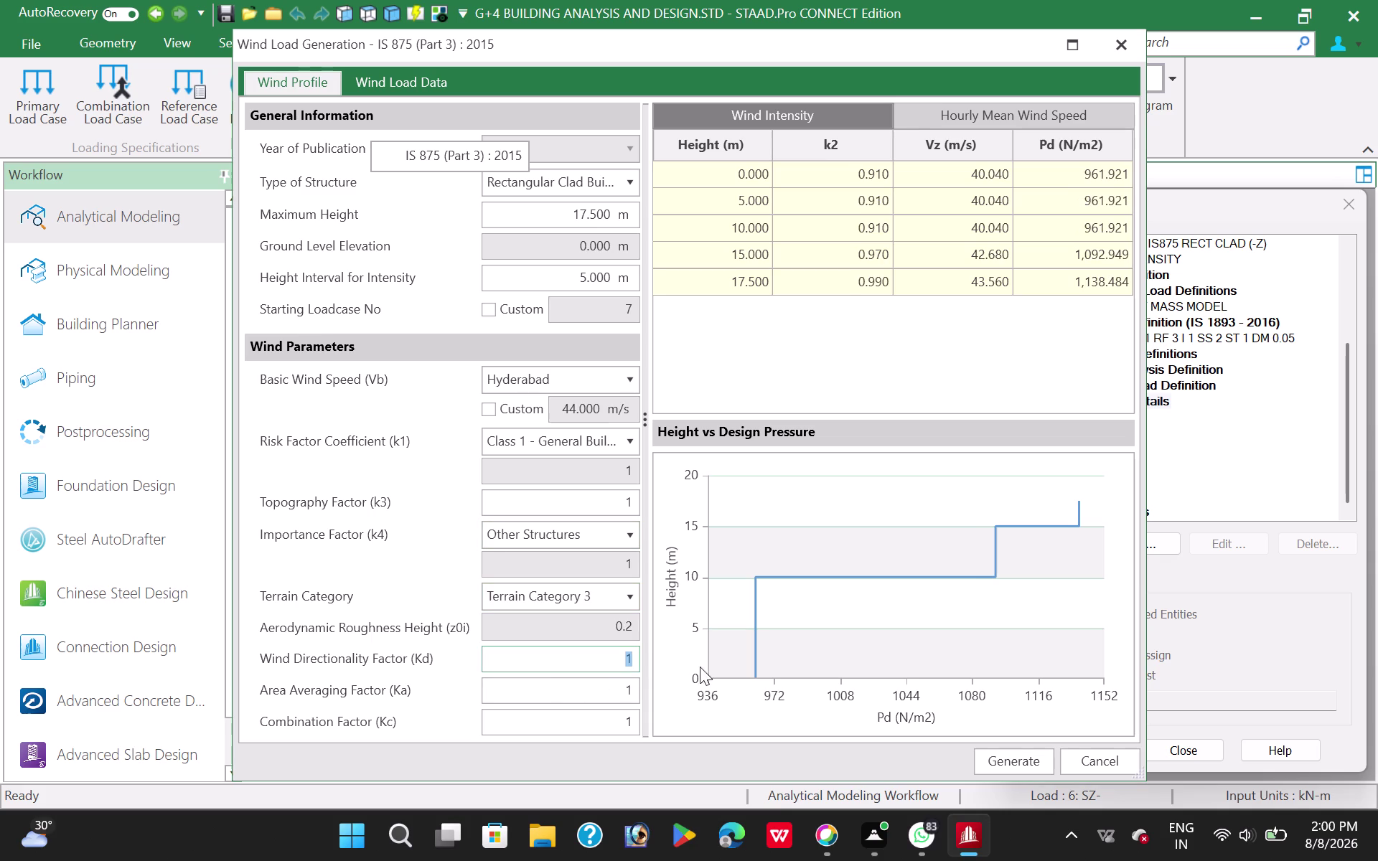
drag(699, 666, 698, 671)
key(0)
key(period)
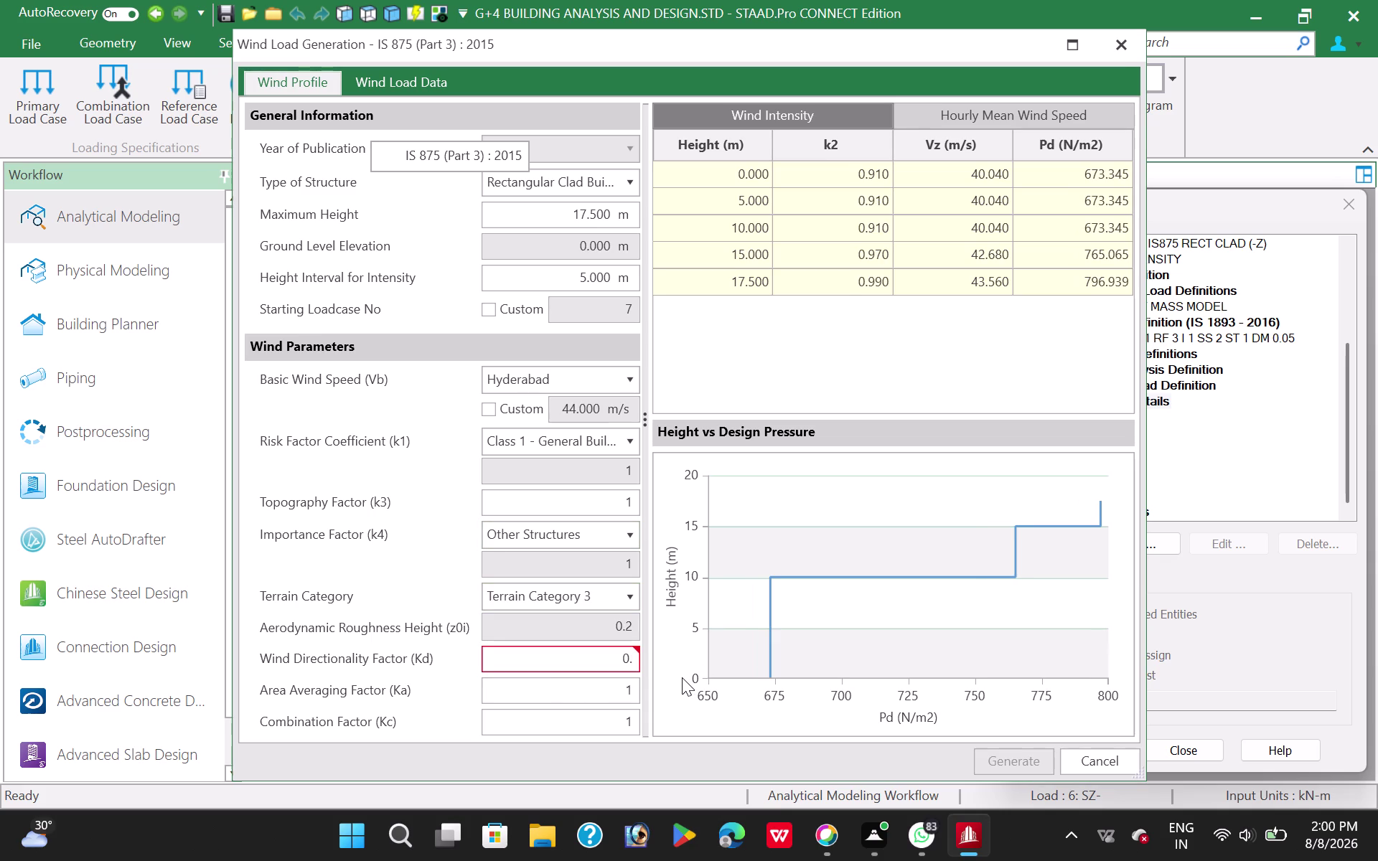
key(9)
drag(610, 688, 676, 683)
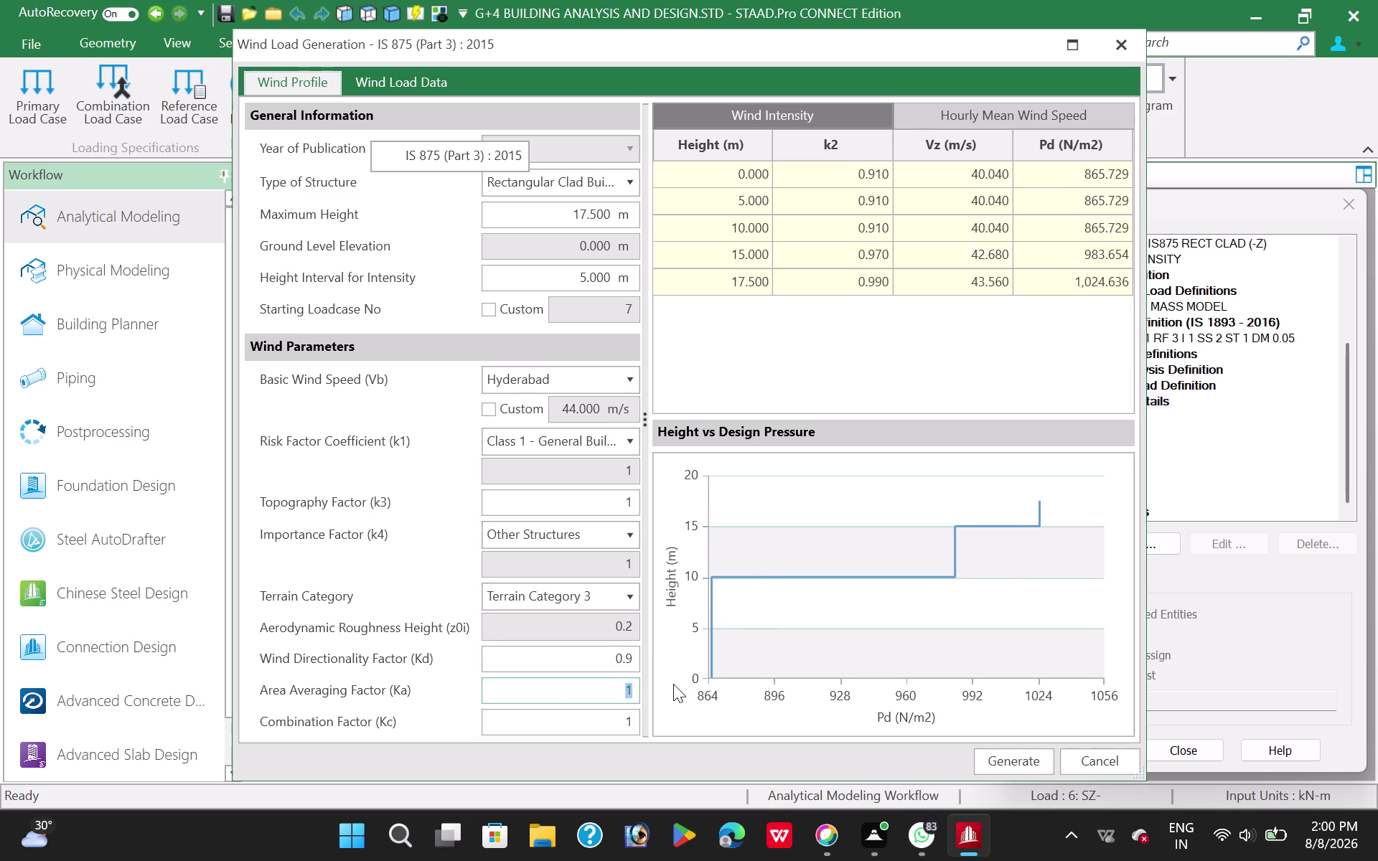
text(0.9)
drag(615, 718, 678, 719)
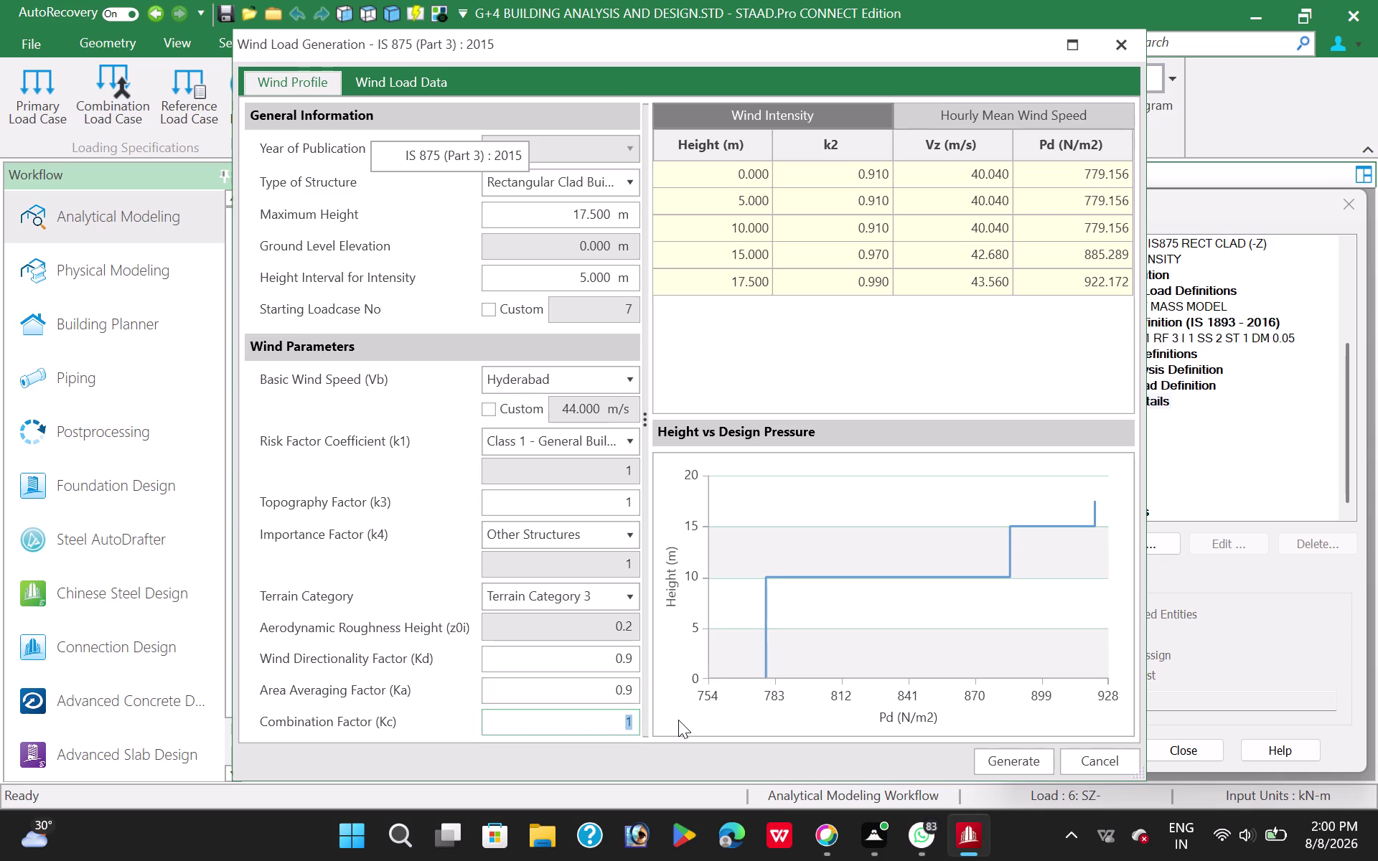
key(0)
text(.9)
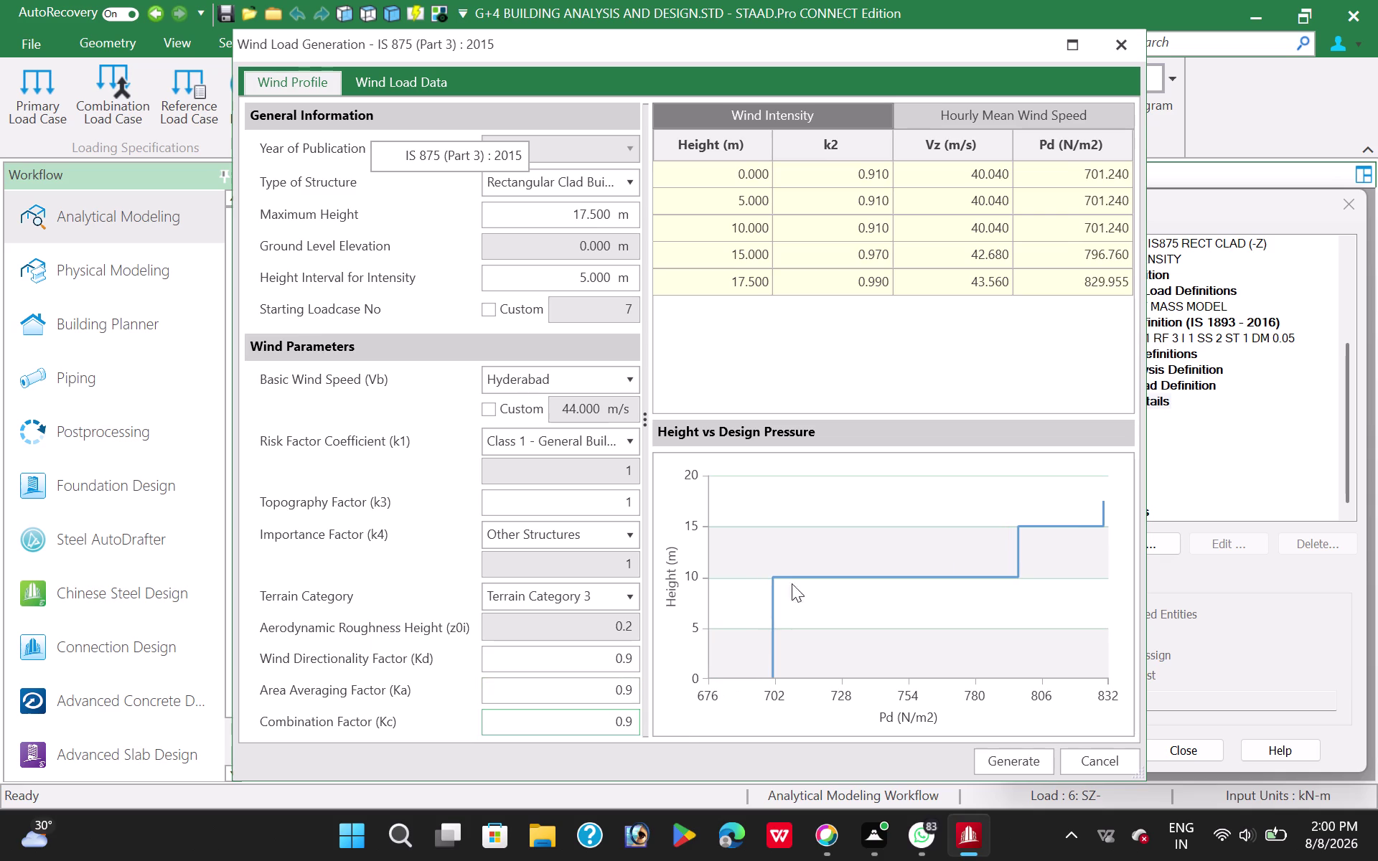
click(412, 83)
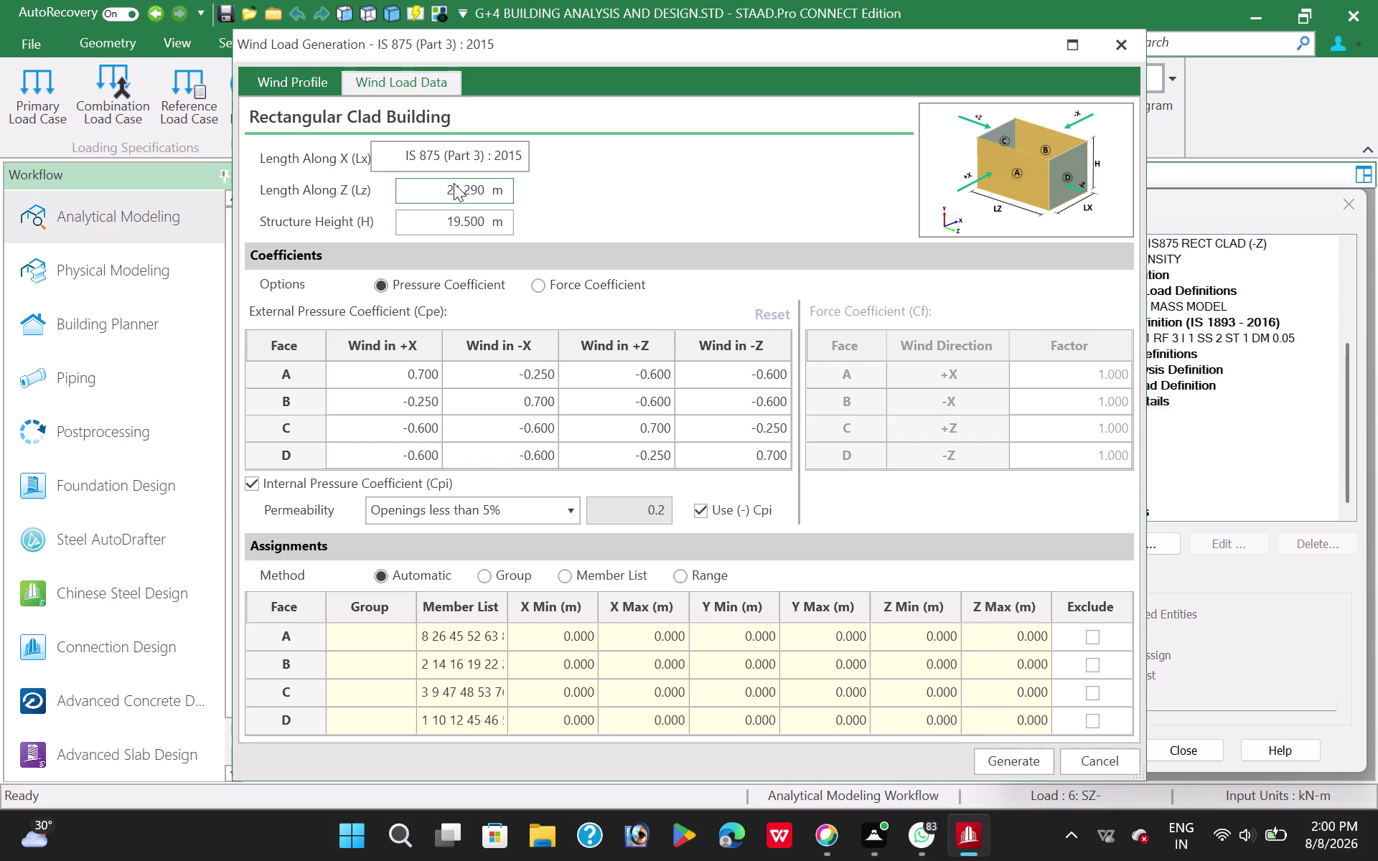
Set permeability to openings between 5% and 20% and generate wind cases 7–14.
click(596, 161)
click(465, 142)
drag(478, 154, 527, 93)
drag(376, 156, 444, 108)
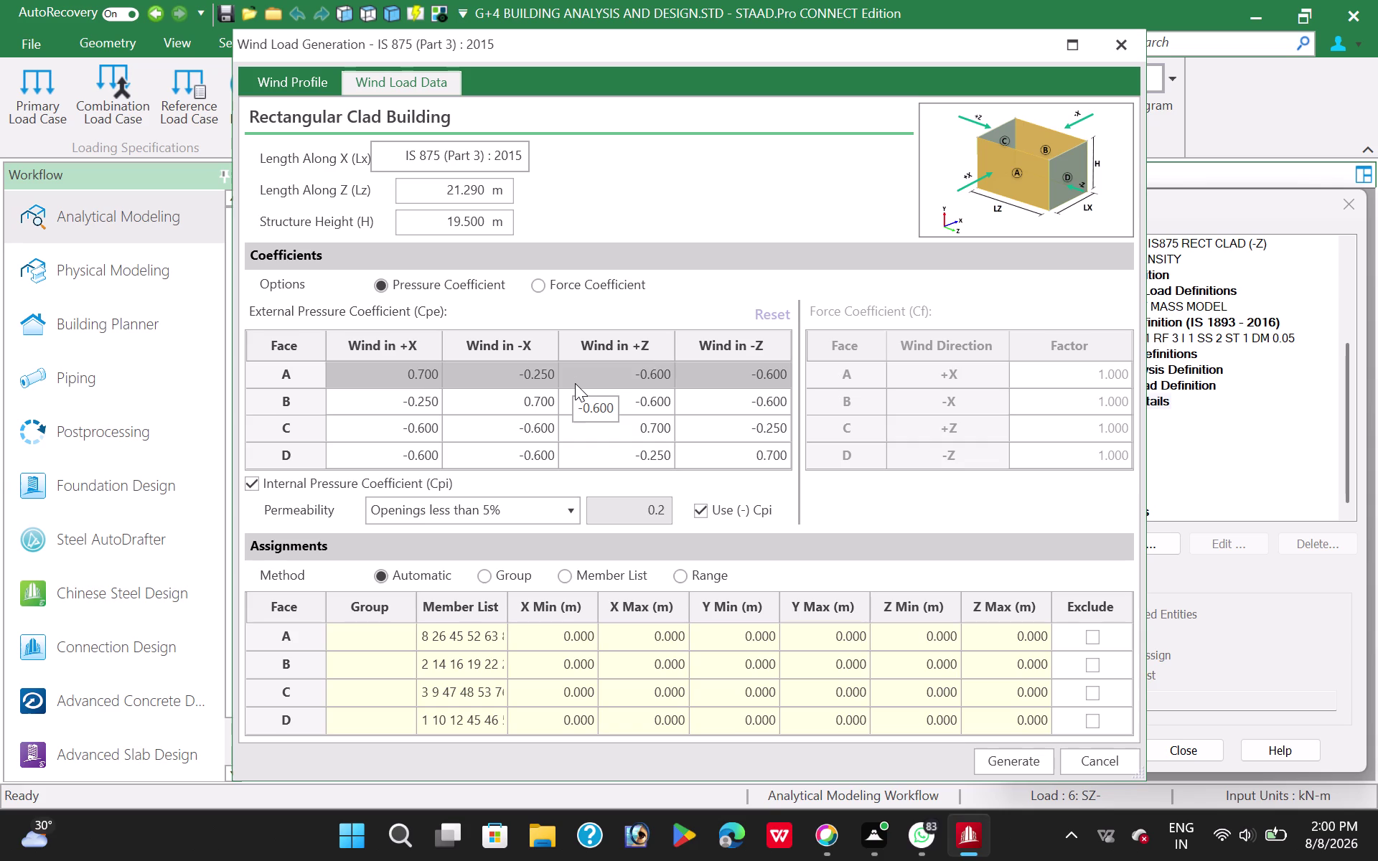
click(561, 515)
click(527, 558)
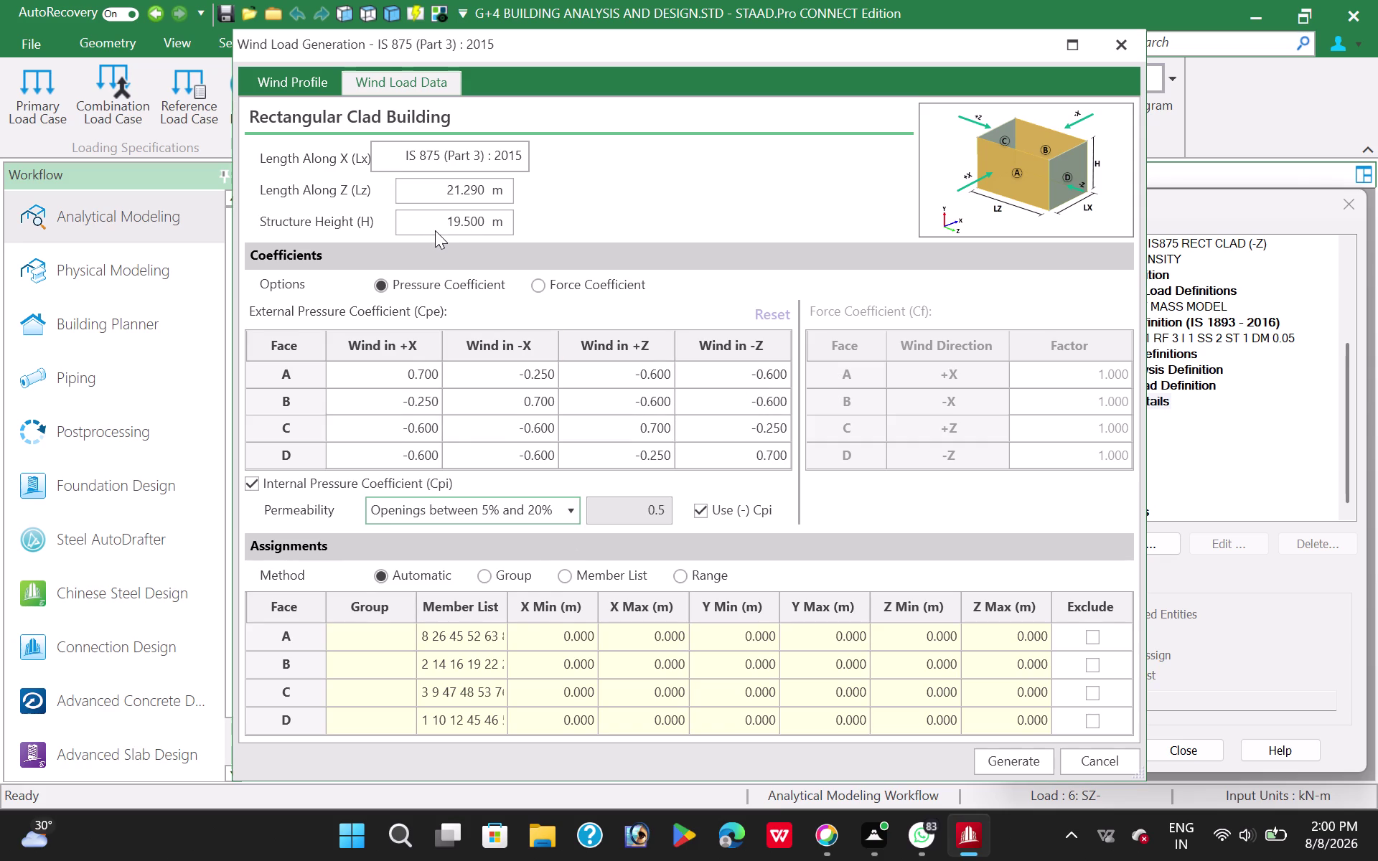
scroll(down, 3)
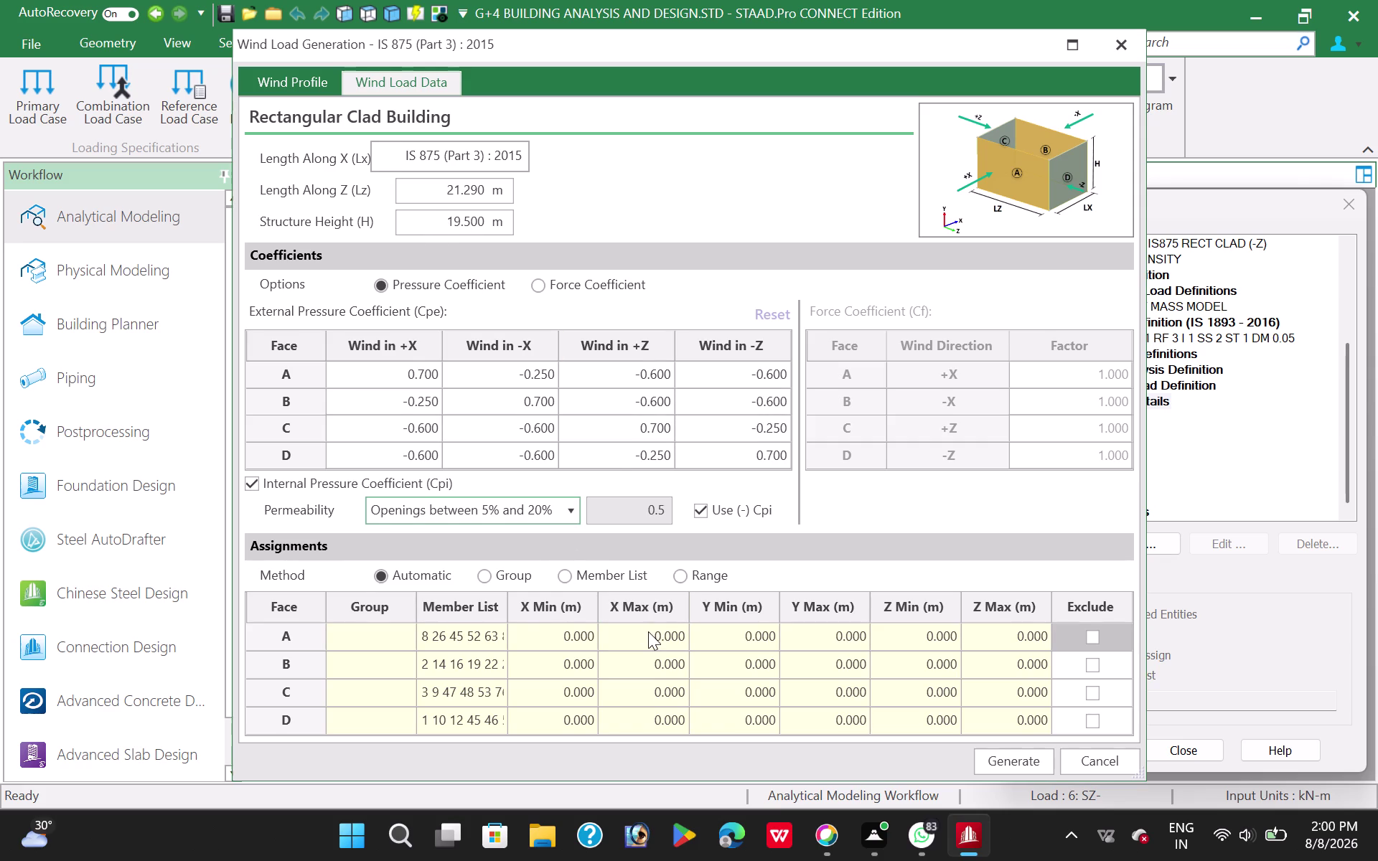
click(1013, 762)
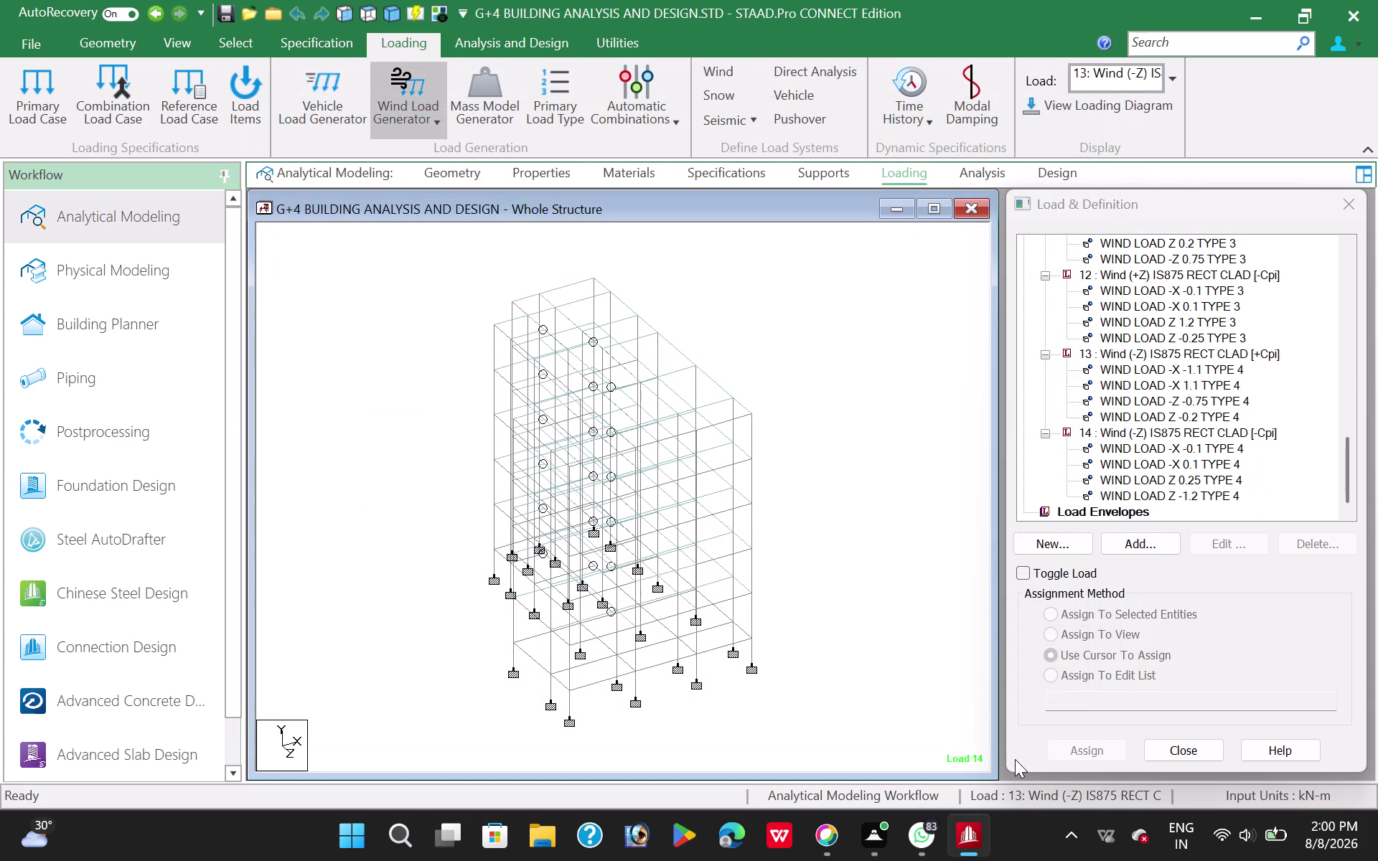
Display the generated wind loads of cases 13 and 14 on the model.
click(1168, 356)
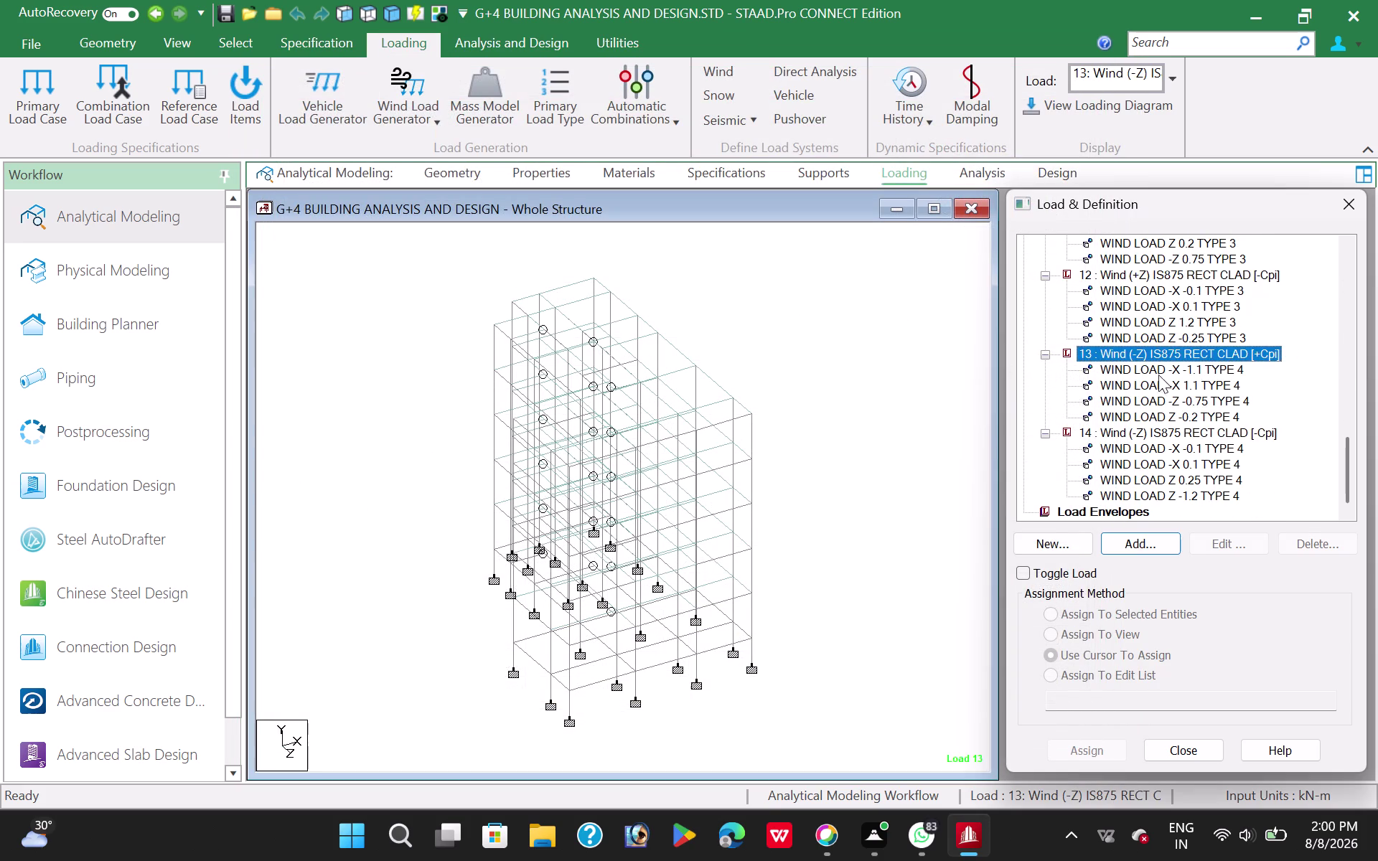
click(1153, 390)
click(1167, 374)
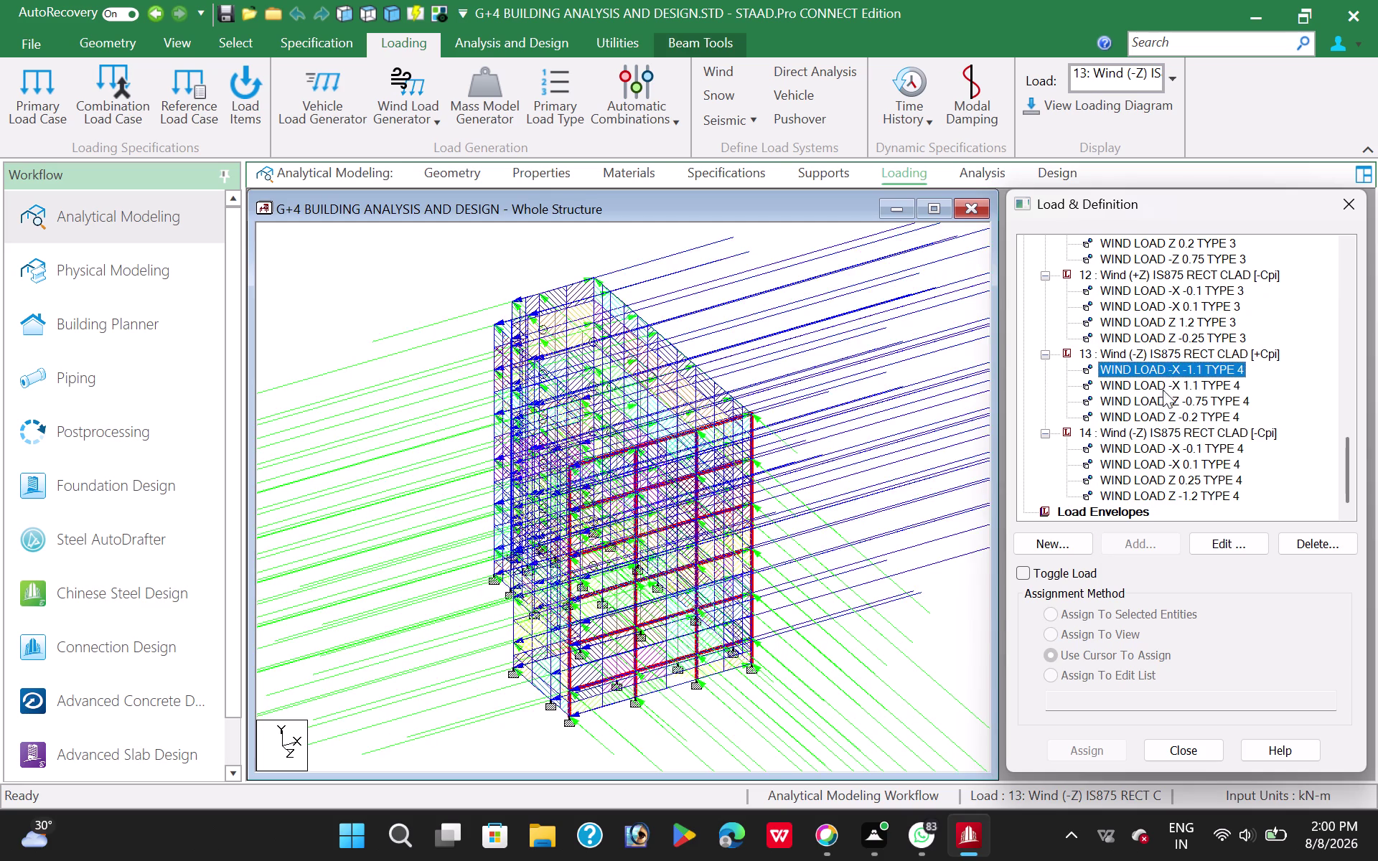
click(1163, 395)
click(1162, 419)
click(1164, 438)
click(1164, 447)
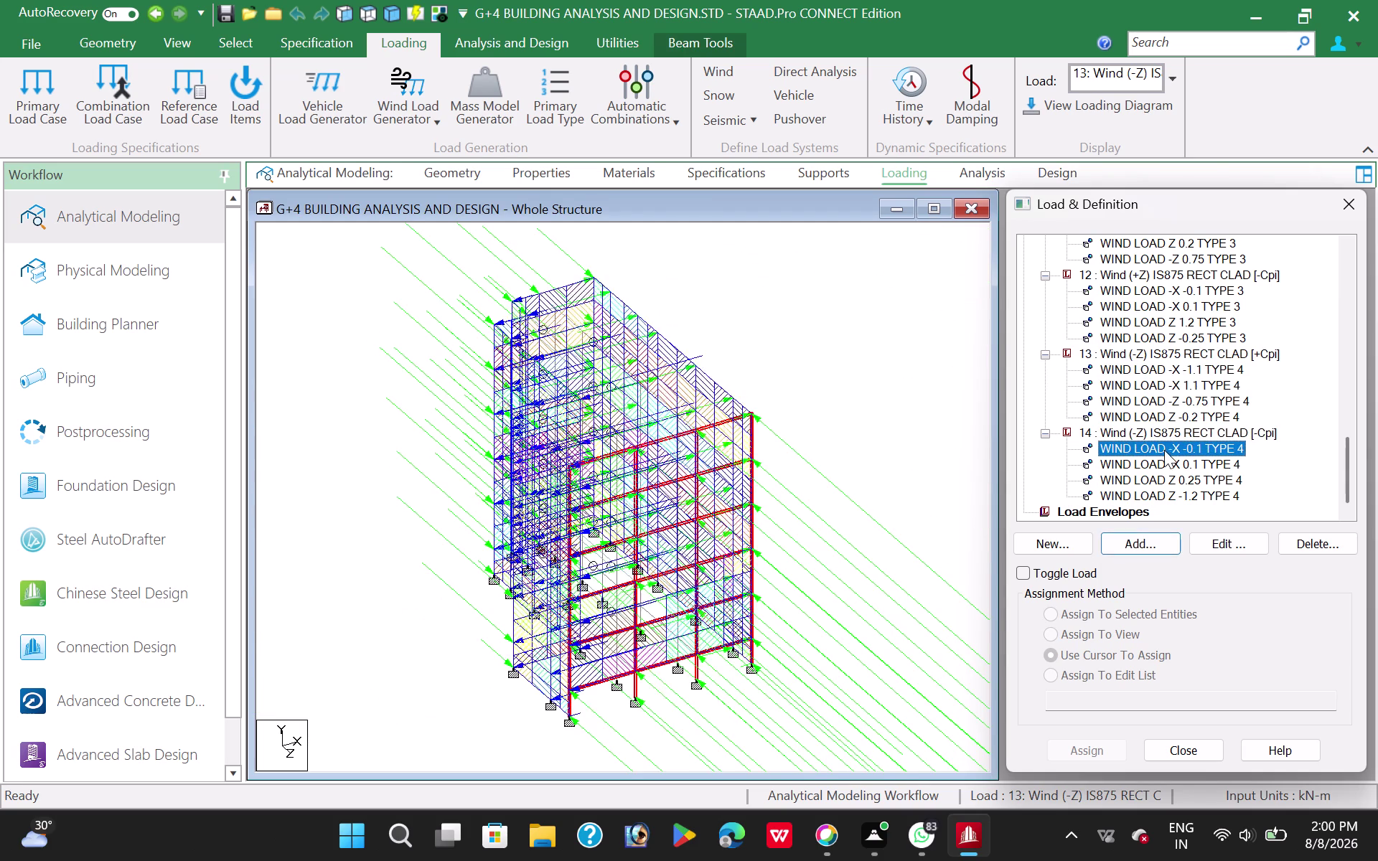
click(1164, 468)
click(1166, 494)
click(1169, 513)
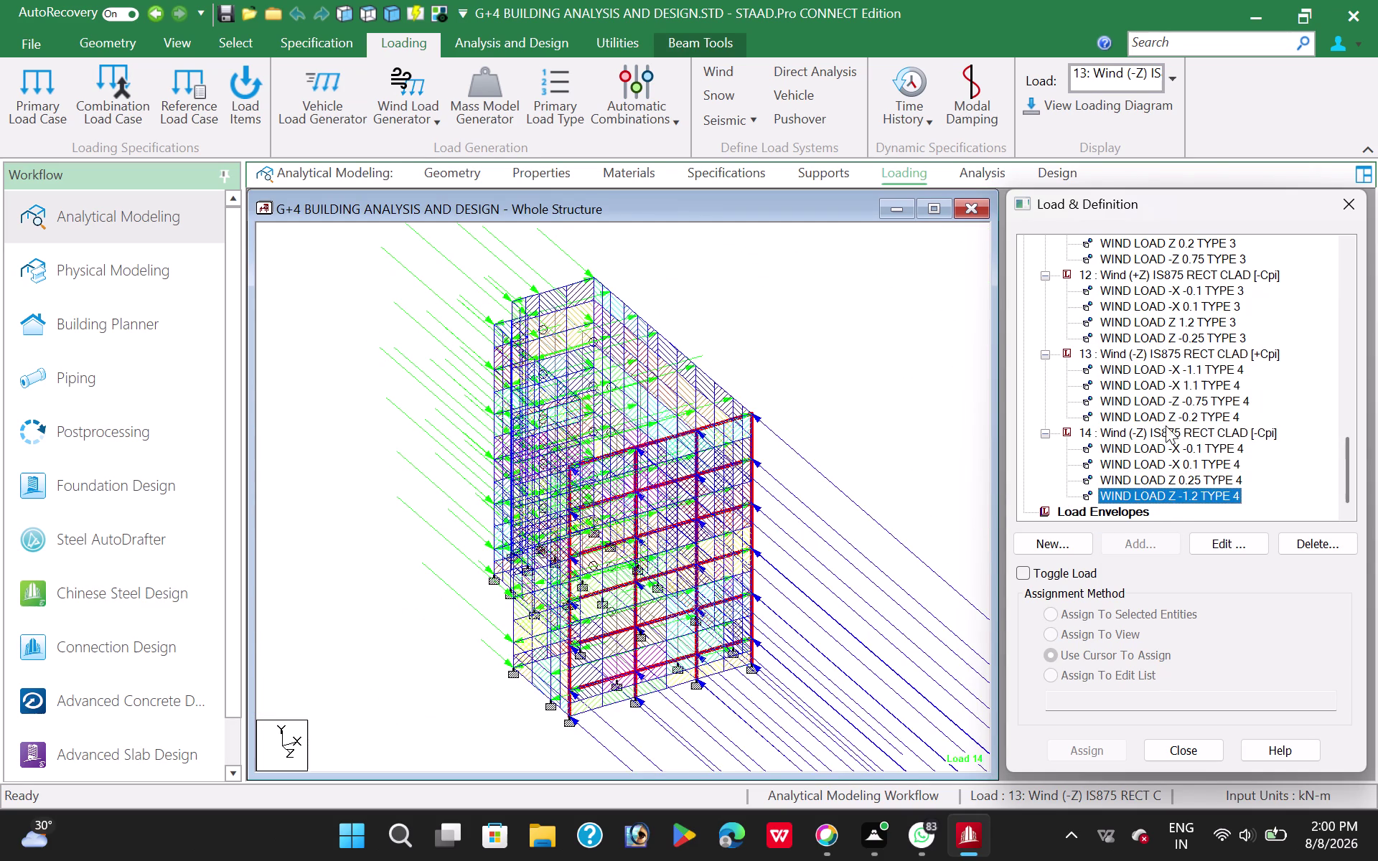
scroll(down, 3)
scroll(up, 3)
Display the wind loads of cases 11, 10, 8 and 7 on the model.
click(1156, 390)
click(1158, 363)
click(1158, 355)
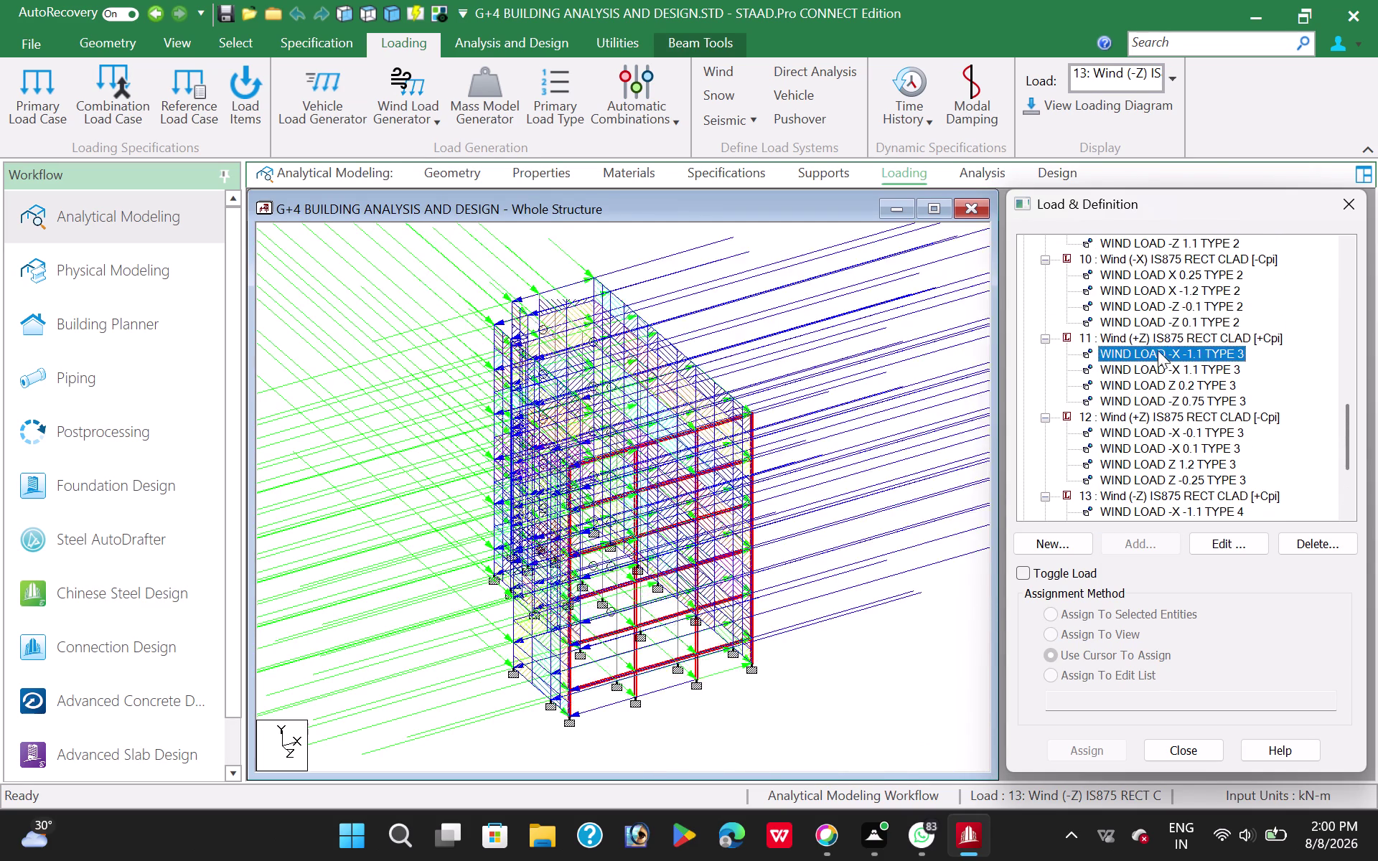
click(1155, 342)
click(1157, 303)
click(1158, 276)
scroll(up, 3)
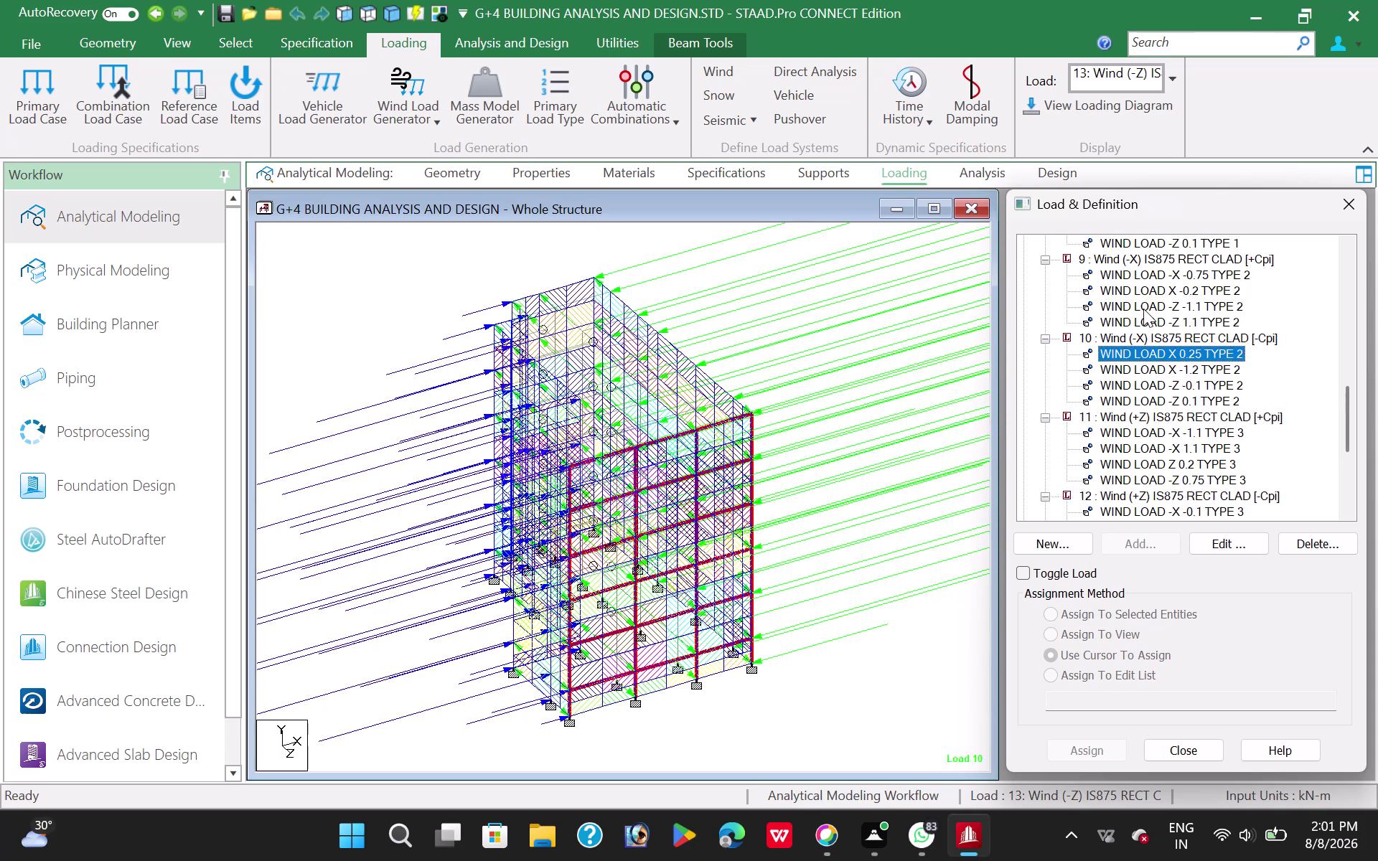
scroll(up, 3)
click(1144, 314)
click(1149, 292)
click(1151, 281)
click(1150, 272)
scroll(up, 3)
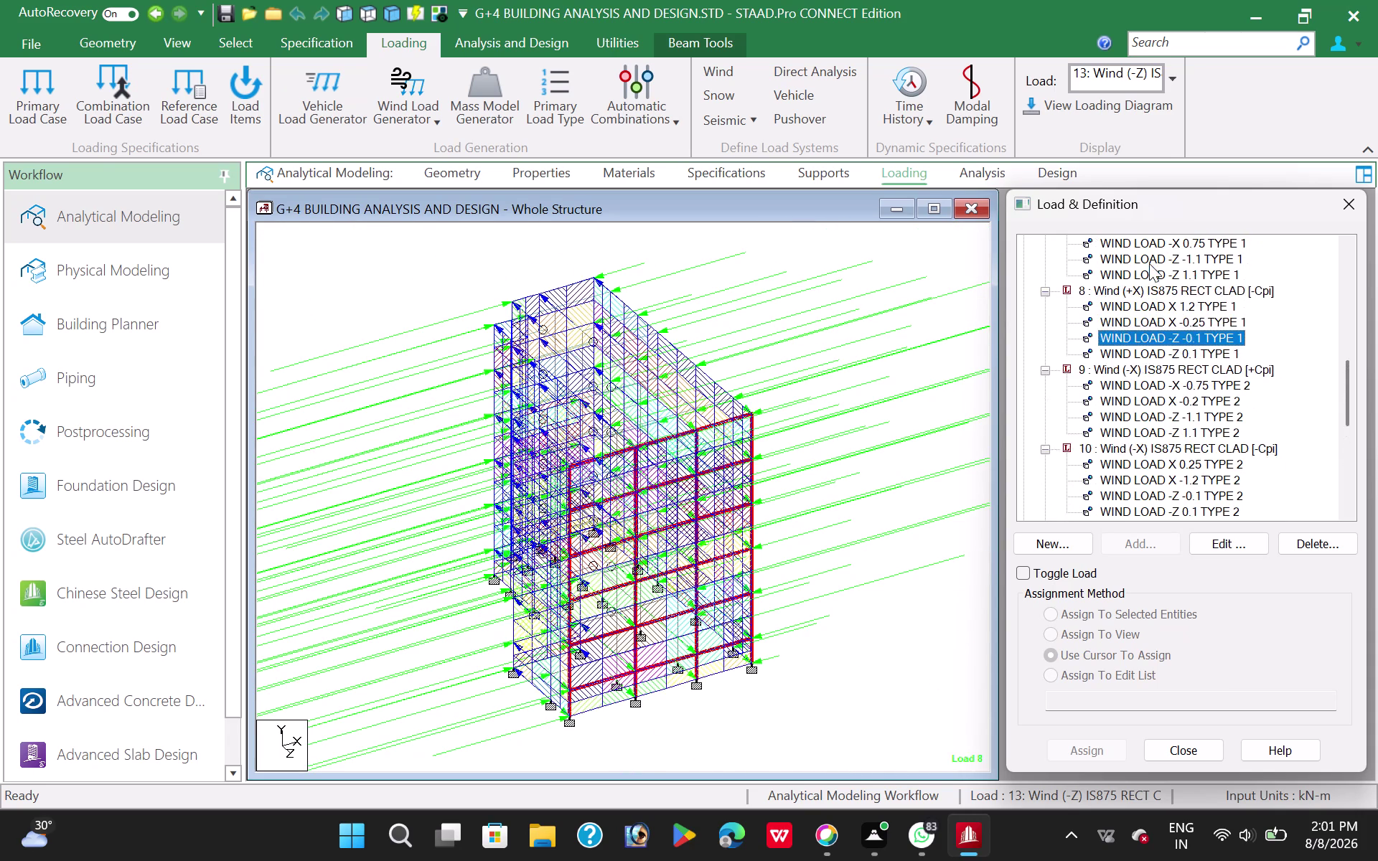
scroll(up, 3)
click(1145, 283)
double_click(1144, 270)
scroll(up, 3)
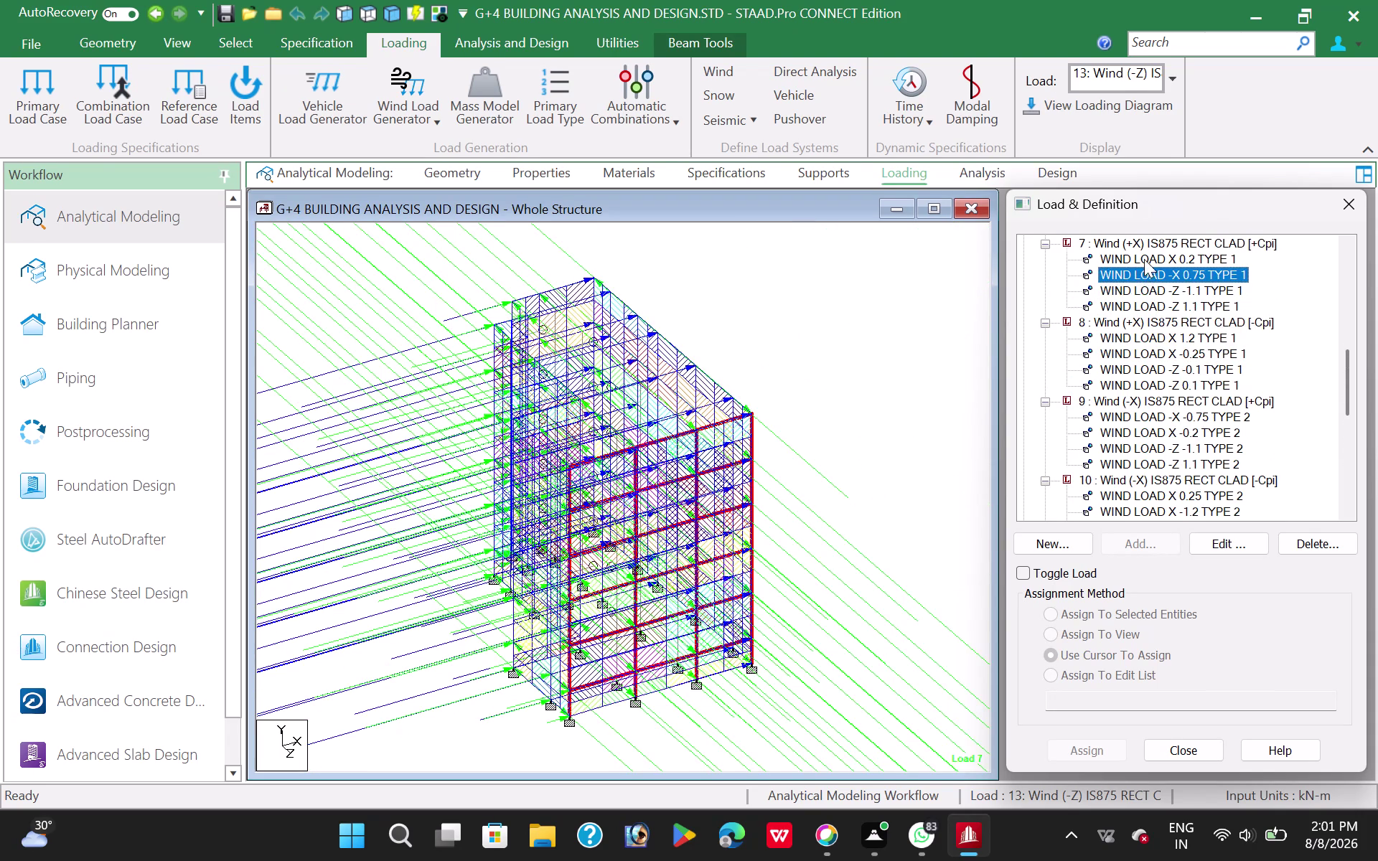
scroll(up, 3)
Pan the building view and show the whole-structure section properties list.
click(1132, 311)
click(1125, 304)
click(1122, 288)
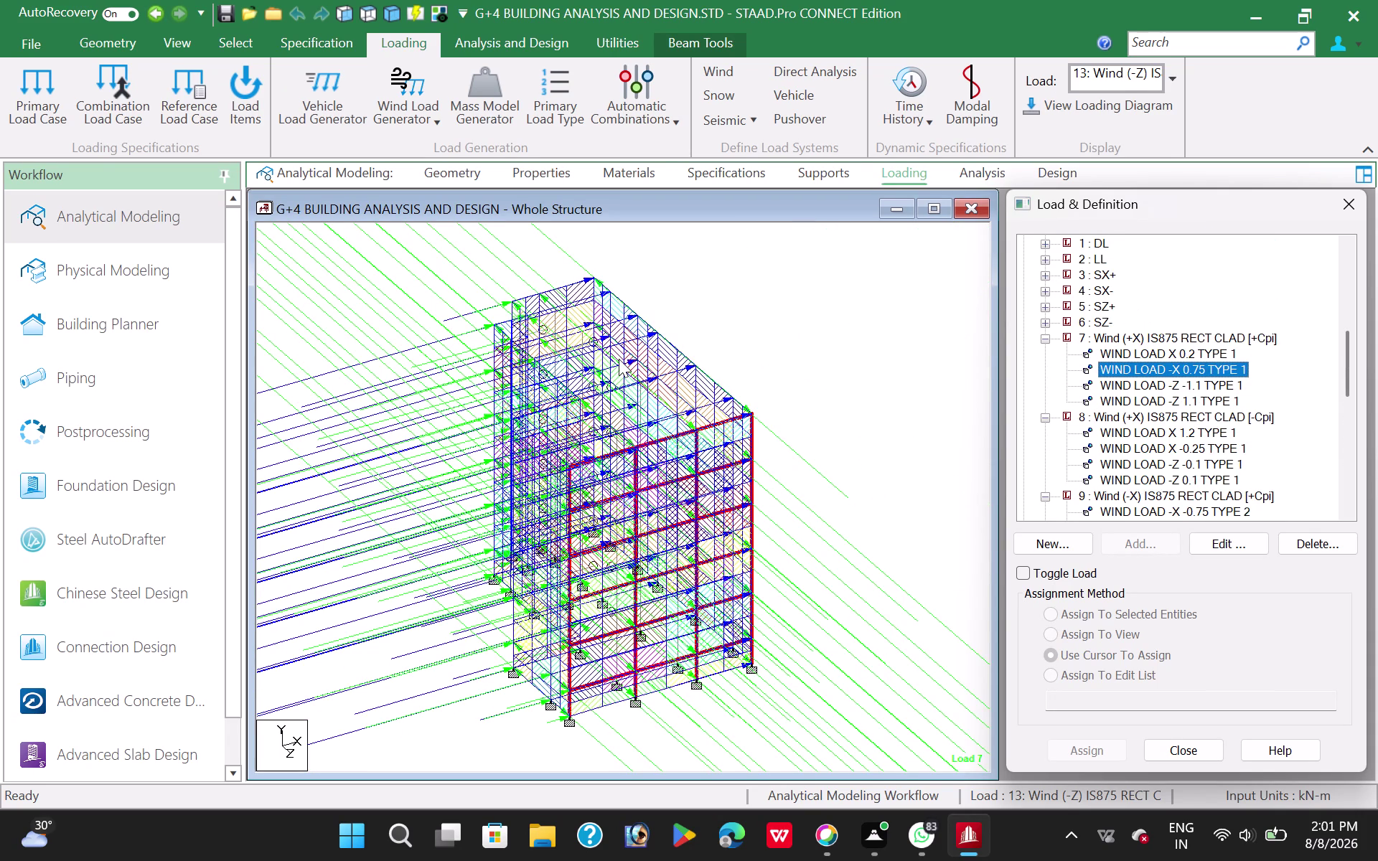
click(619, 359)
click(736, 326)
scroll(down, 3)
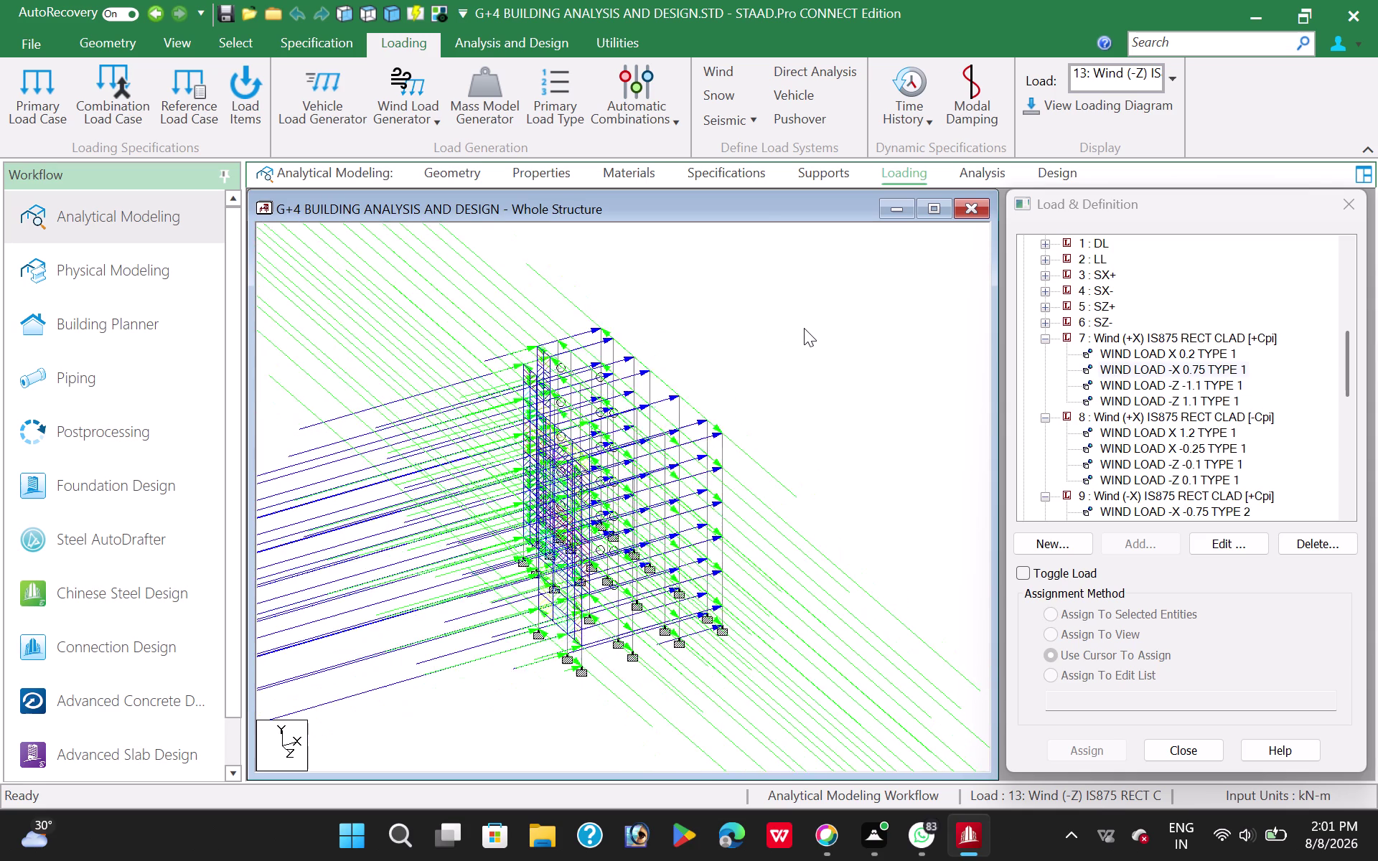
scroll(down, 3)
middle_drag(730, 511, 776, 450)
scroll(up, 3)
middle_click(668, 486)
scroll(up, 3)
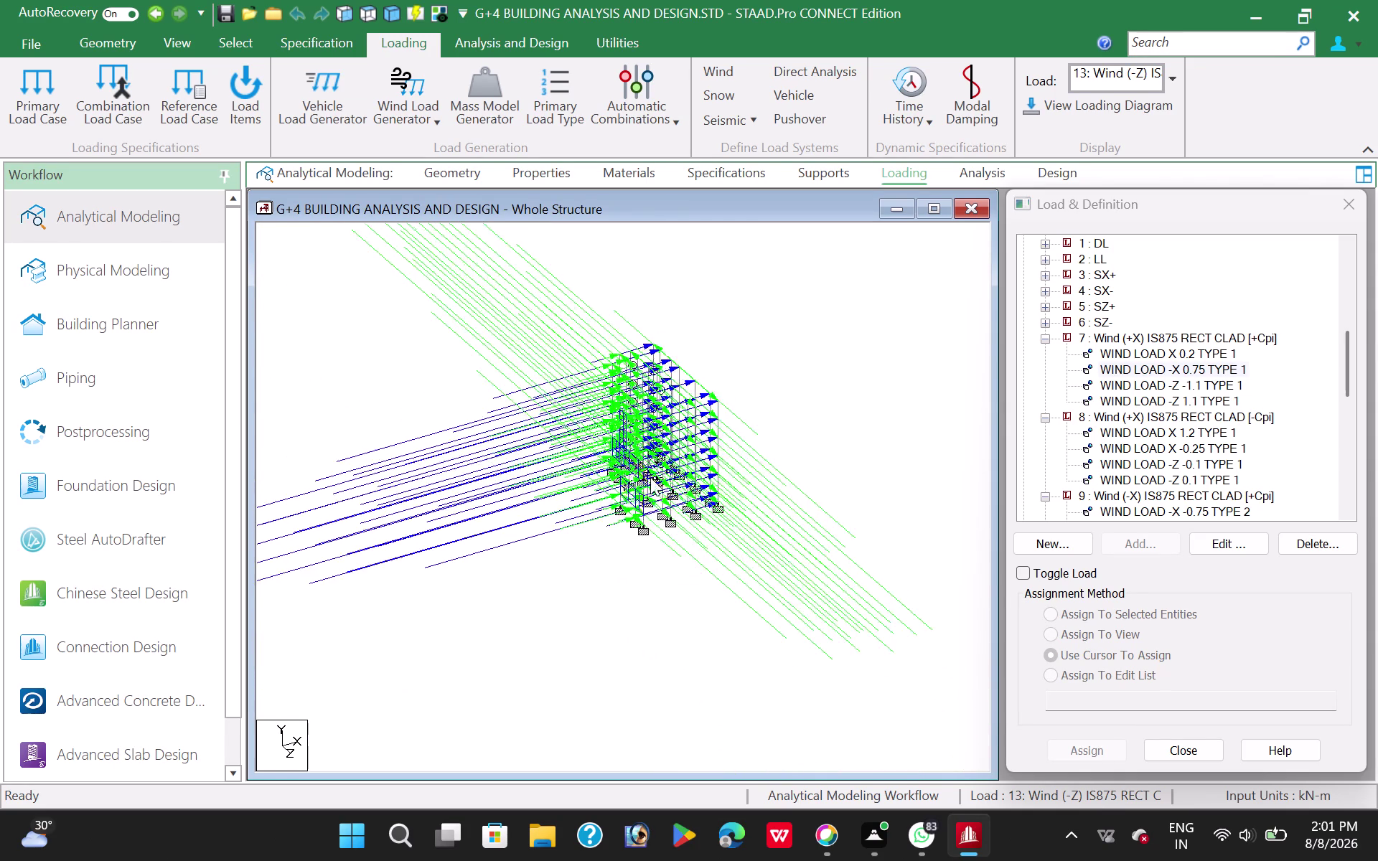
scroll(up, 3)
scroll(up, 3)
click(839, 388)
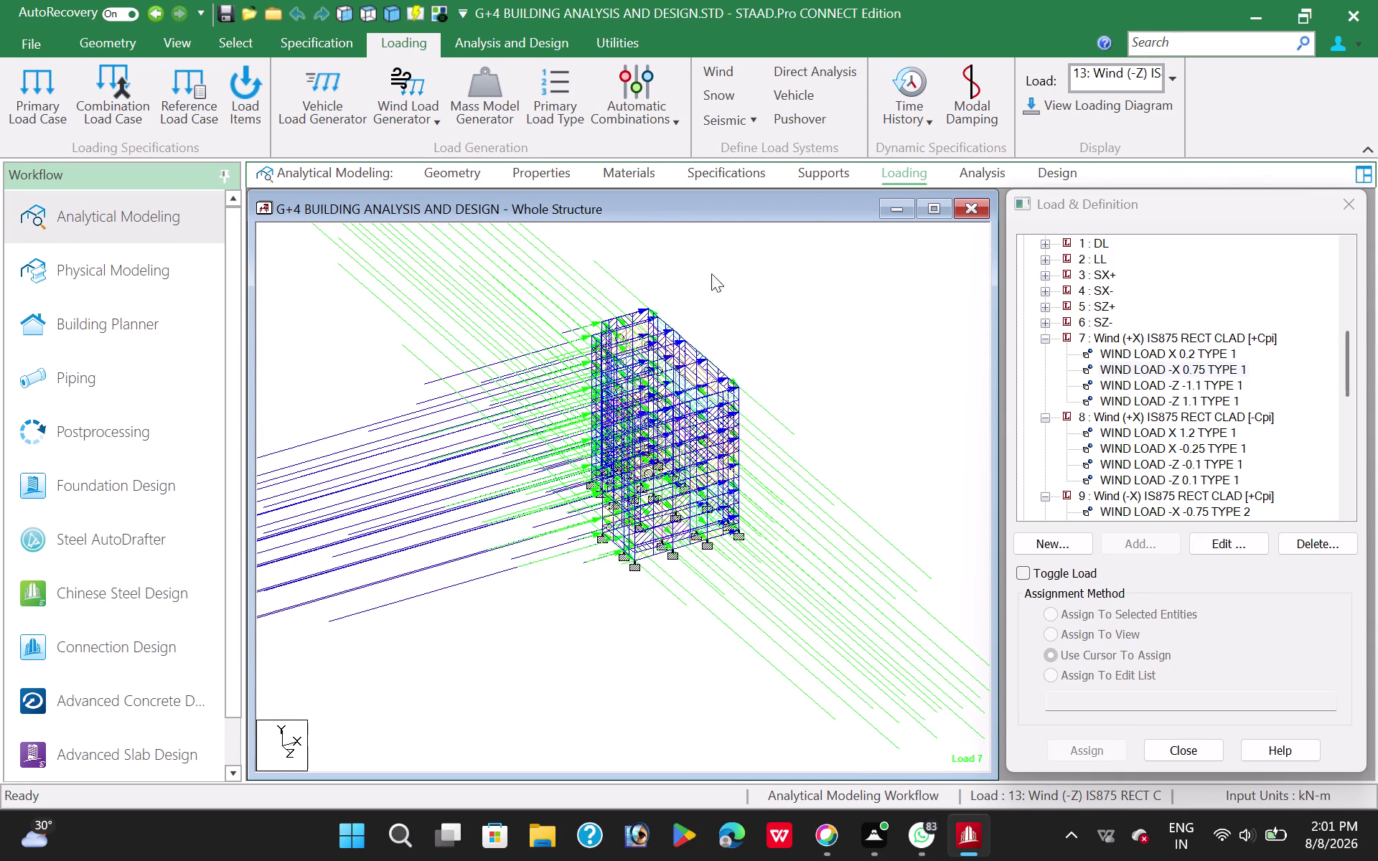
click(548, 170)
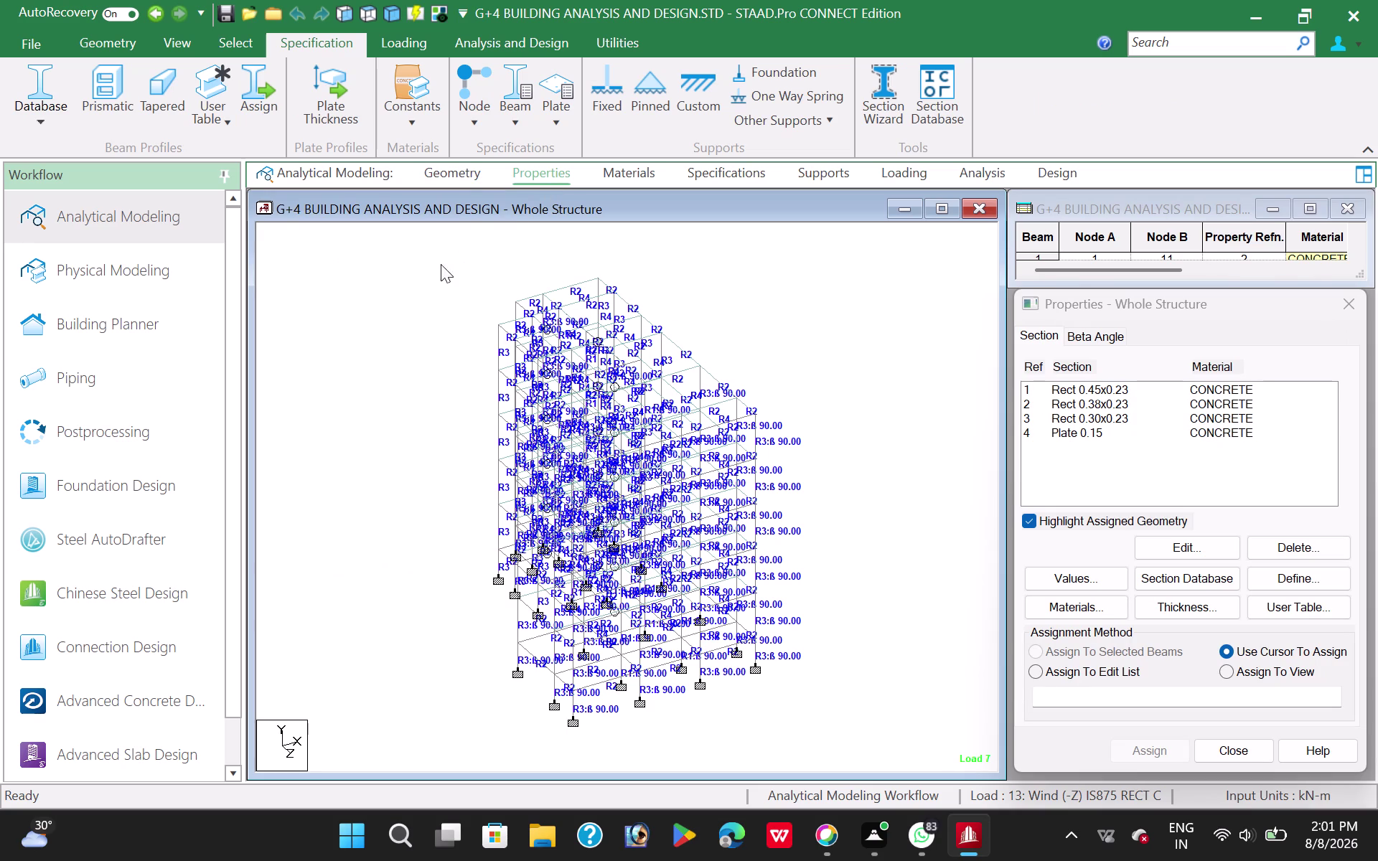
Check geometry tables and analysis commands (PERFORM ANALYSIS PRINT ALL), then reopen load definitions.
click(461, 176)
scroll(down, 3)
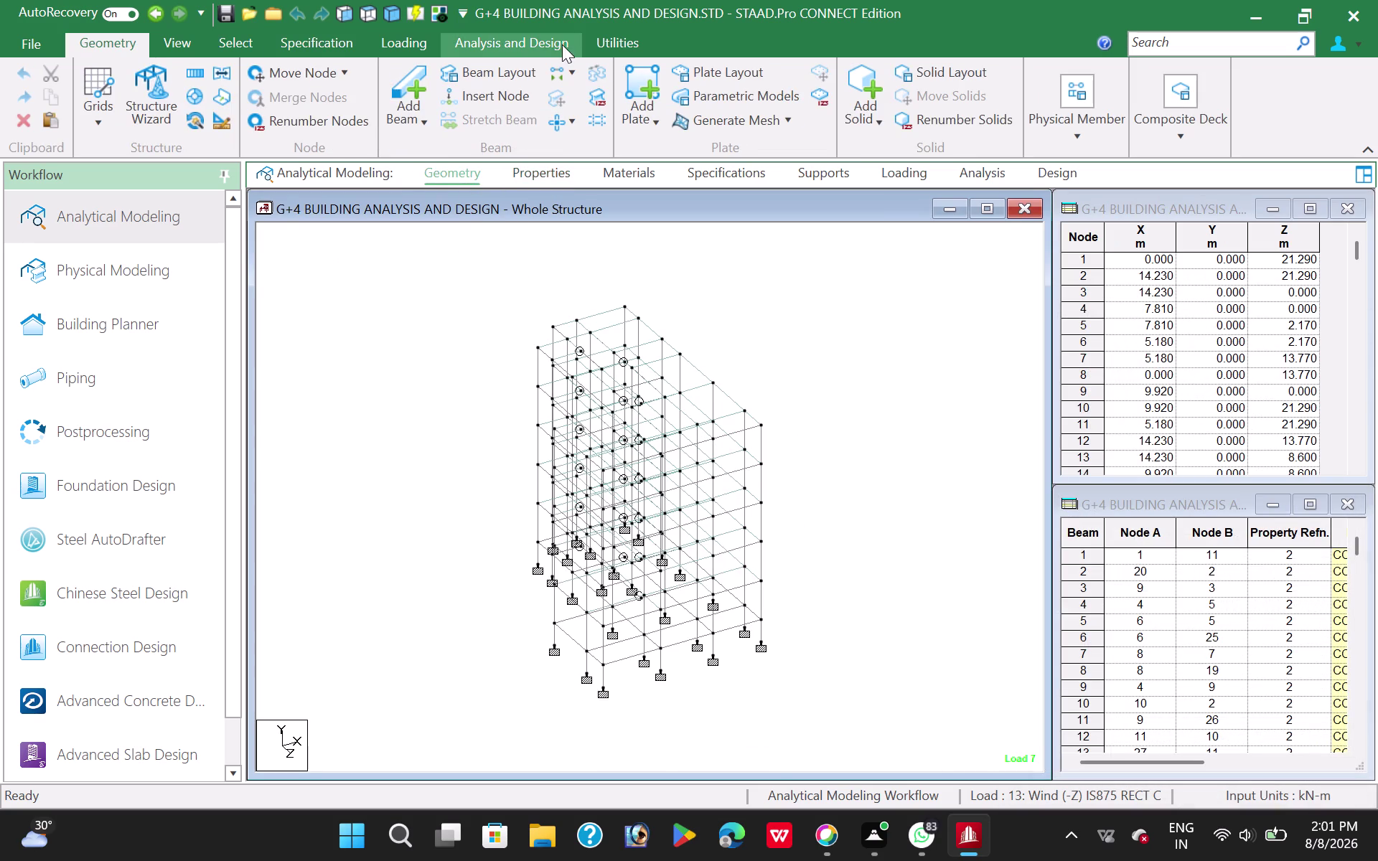
click(551, 43)
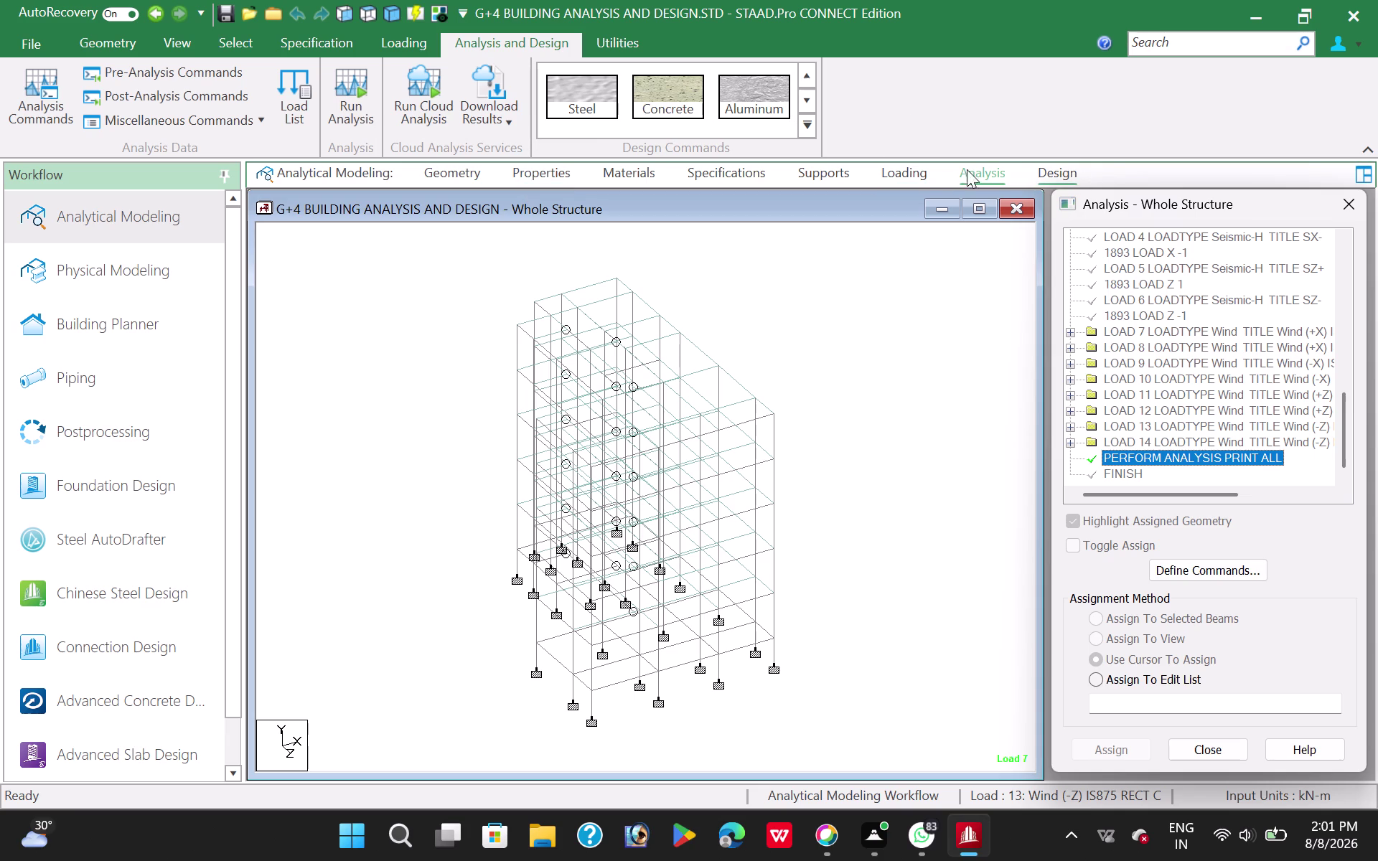
click(913, 176)
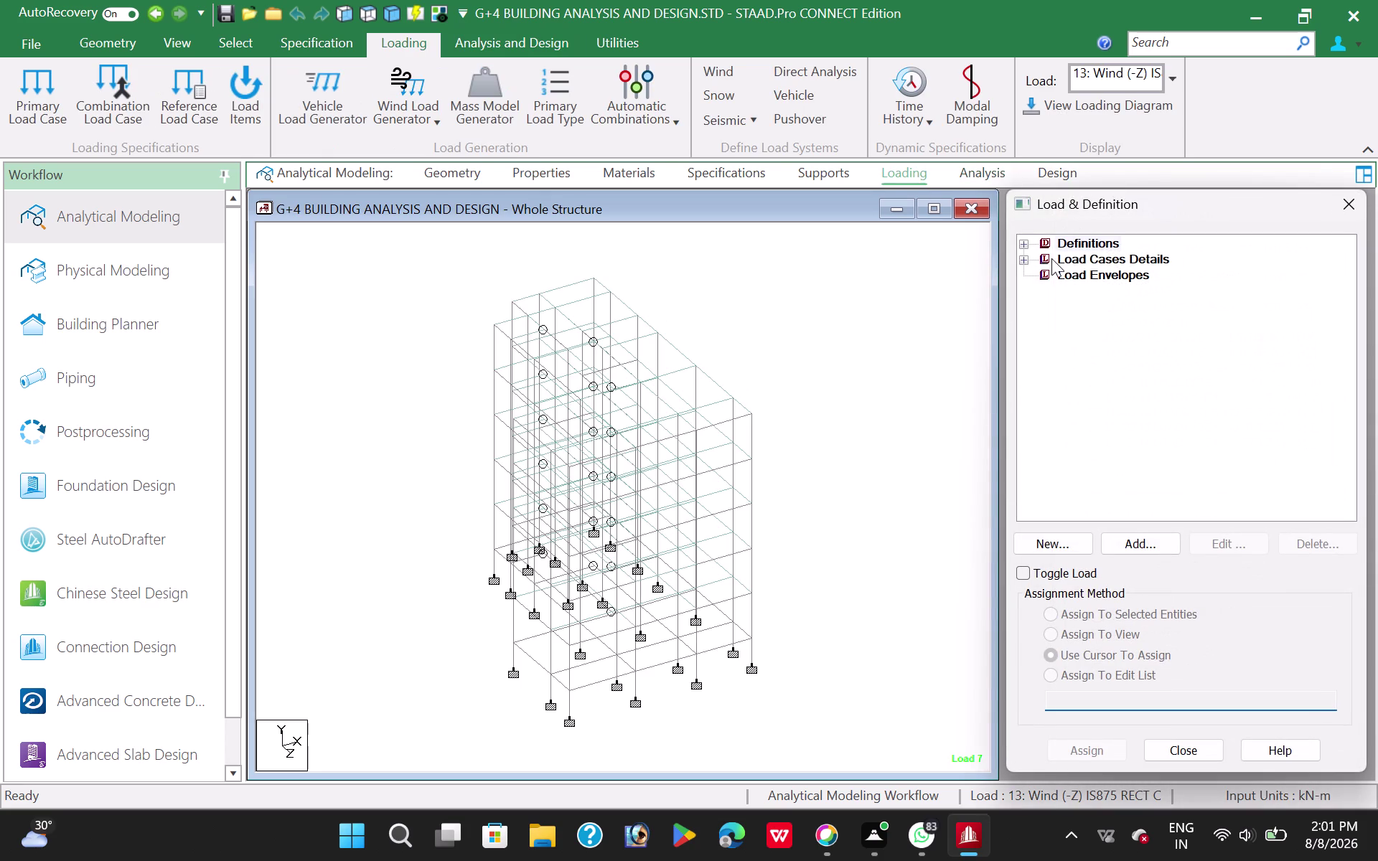
Generate IS:456/IS:800 auto load combinations 15–87, add them to the model, and launch the analysis.
click(1092, 254)
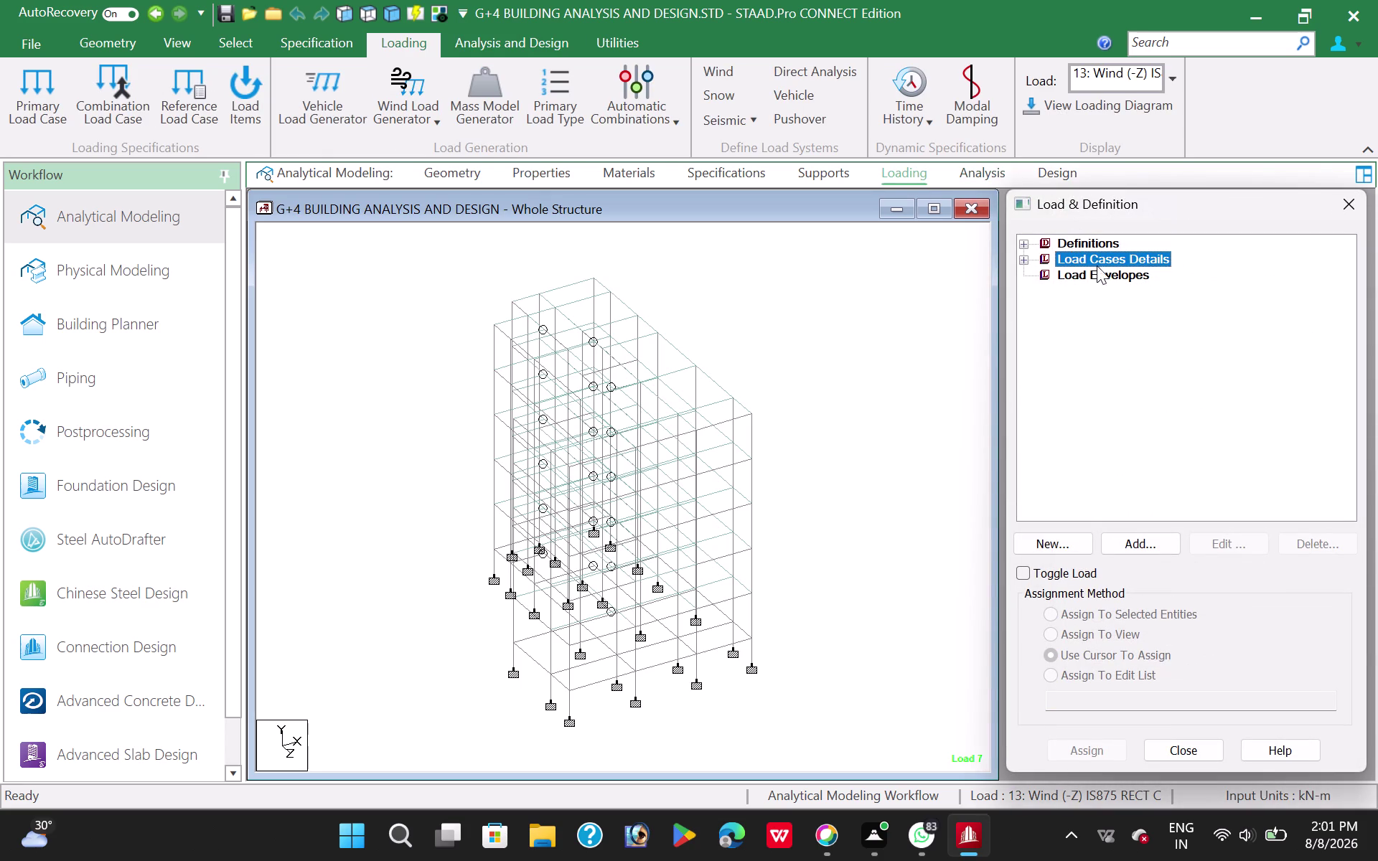
click(1154, 543)
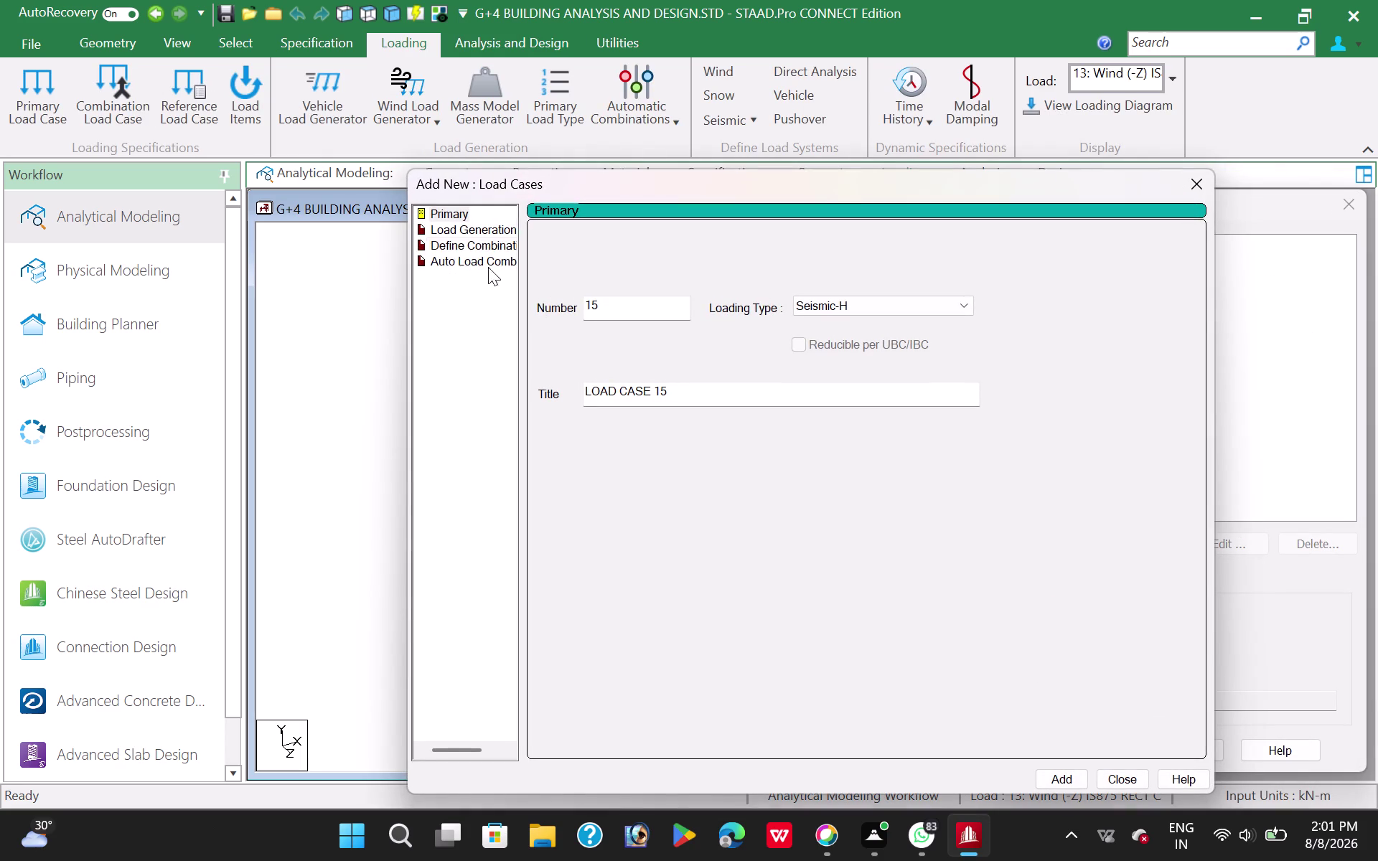
click(463, 227)
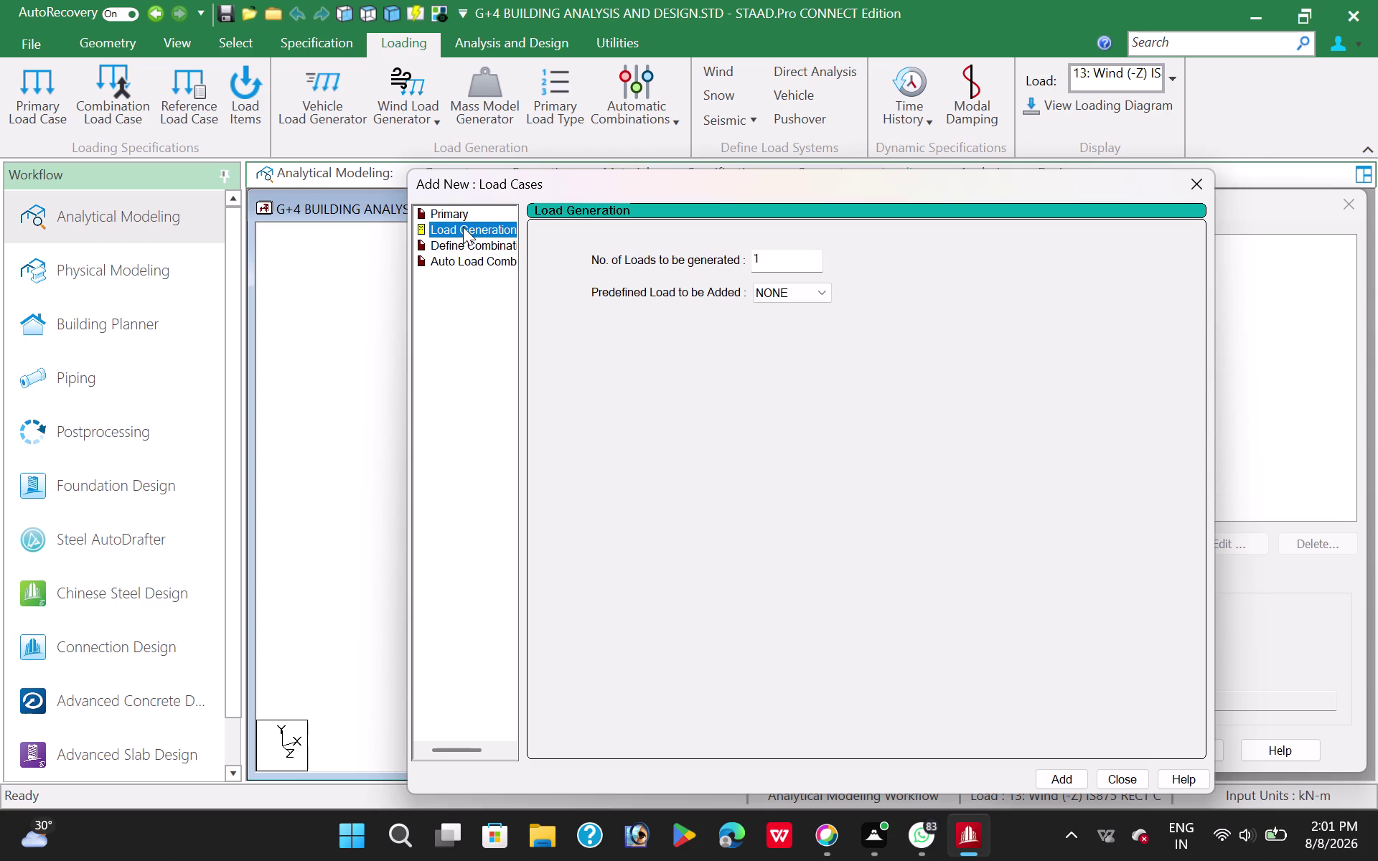
click(468, 260)
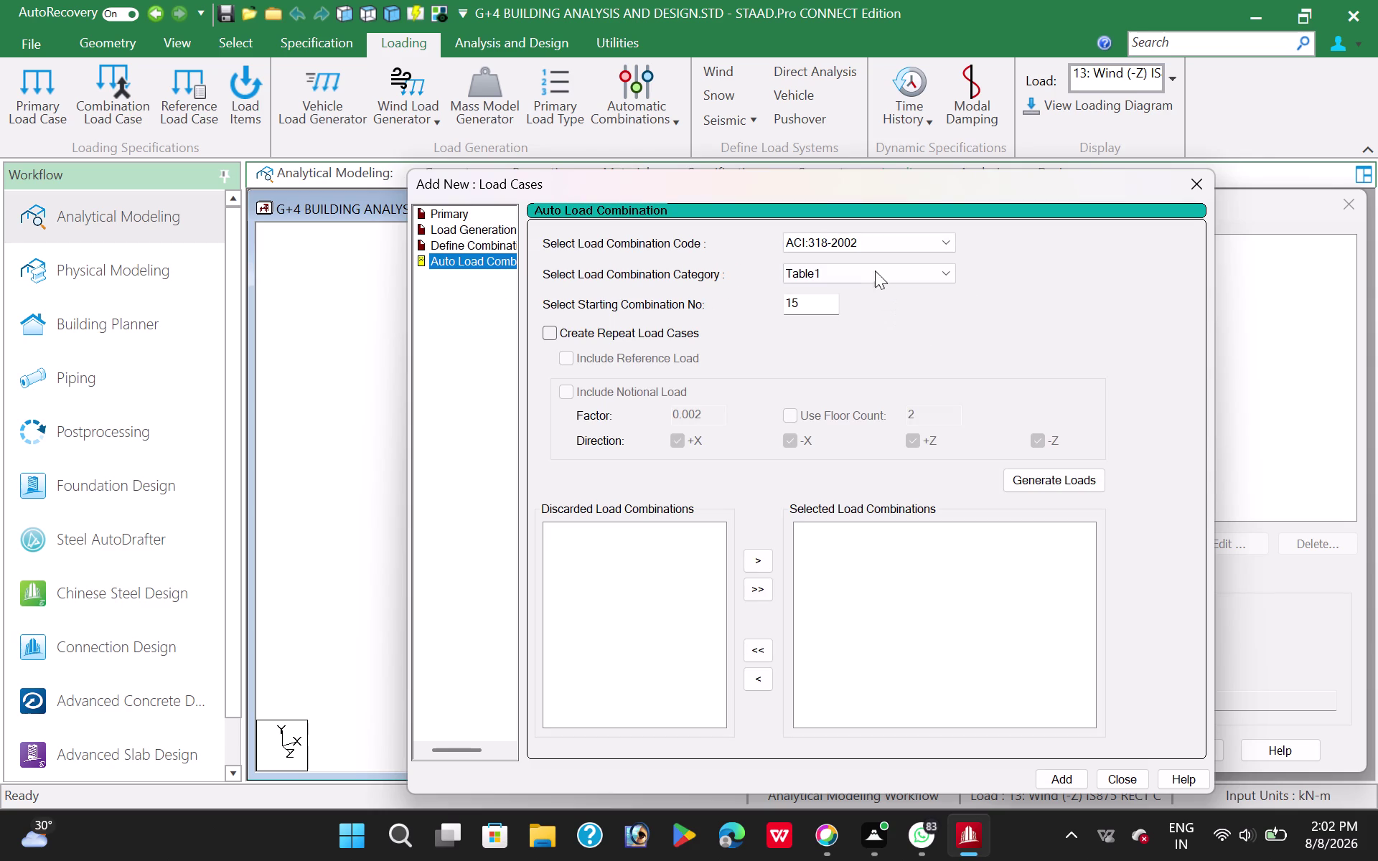
click(886, 245)
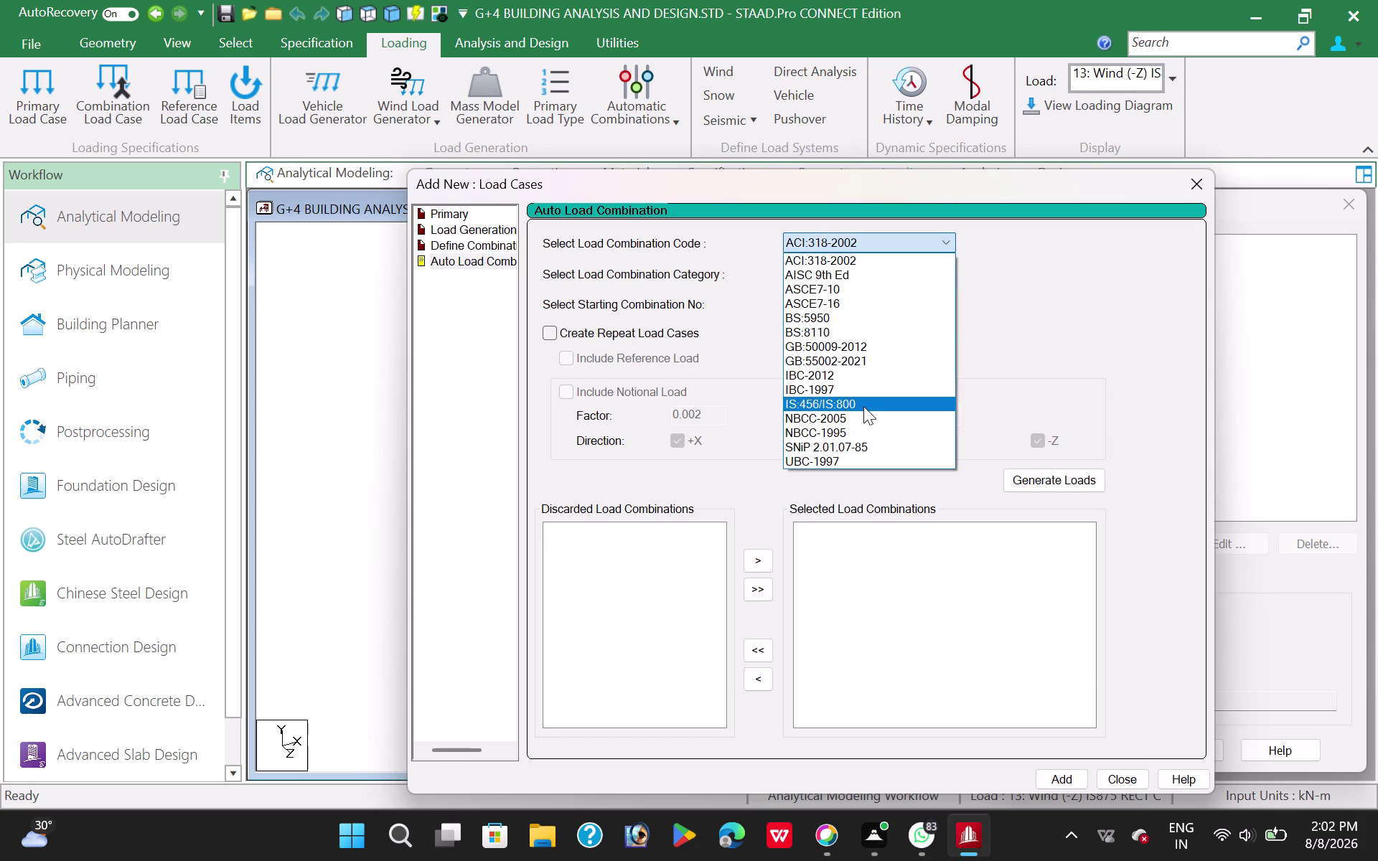
click(863, 403)
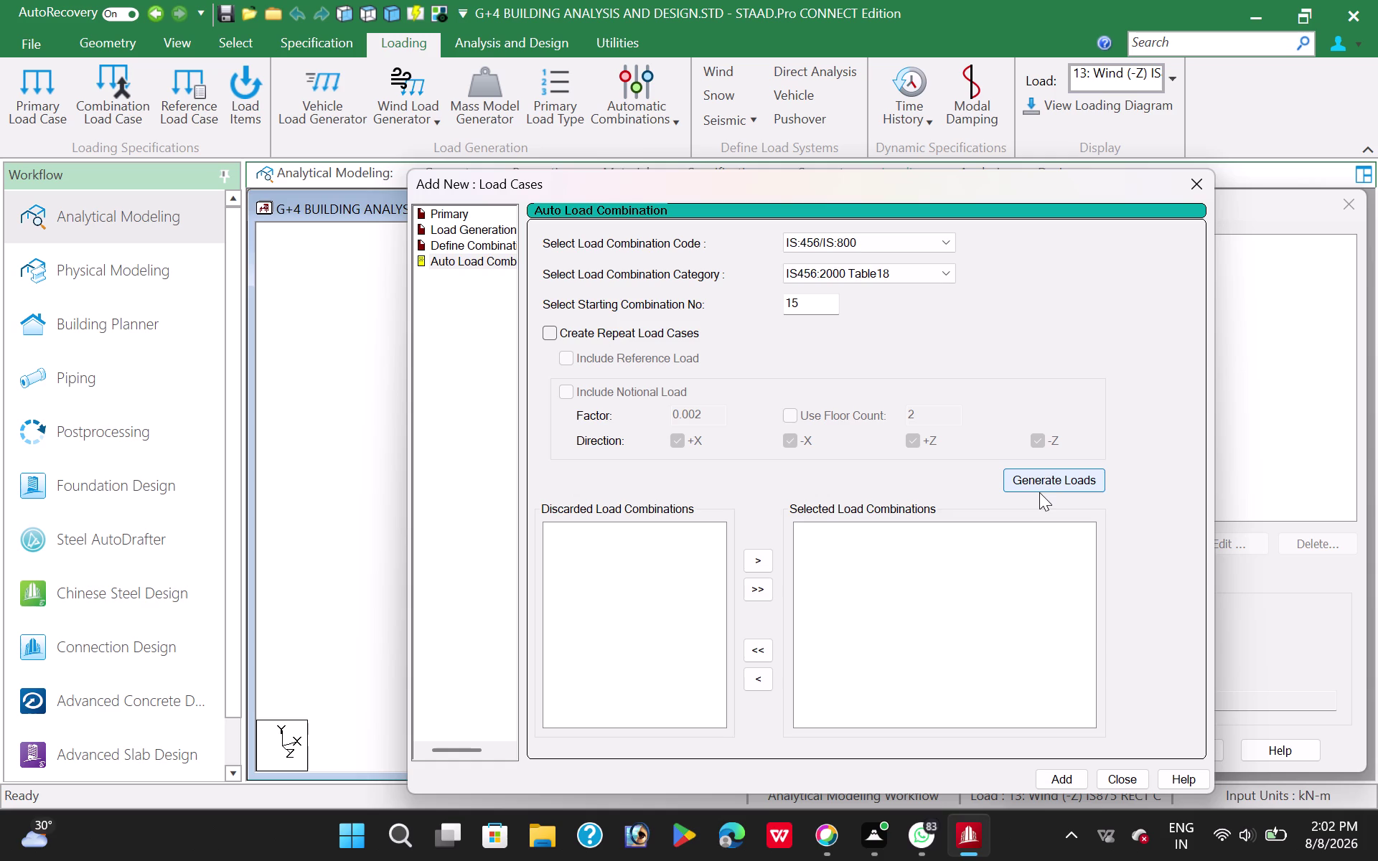
click(1048, 483)
click(1066, 773)
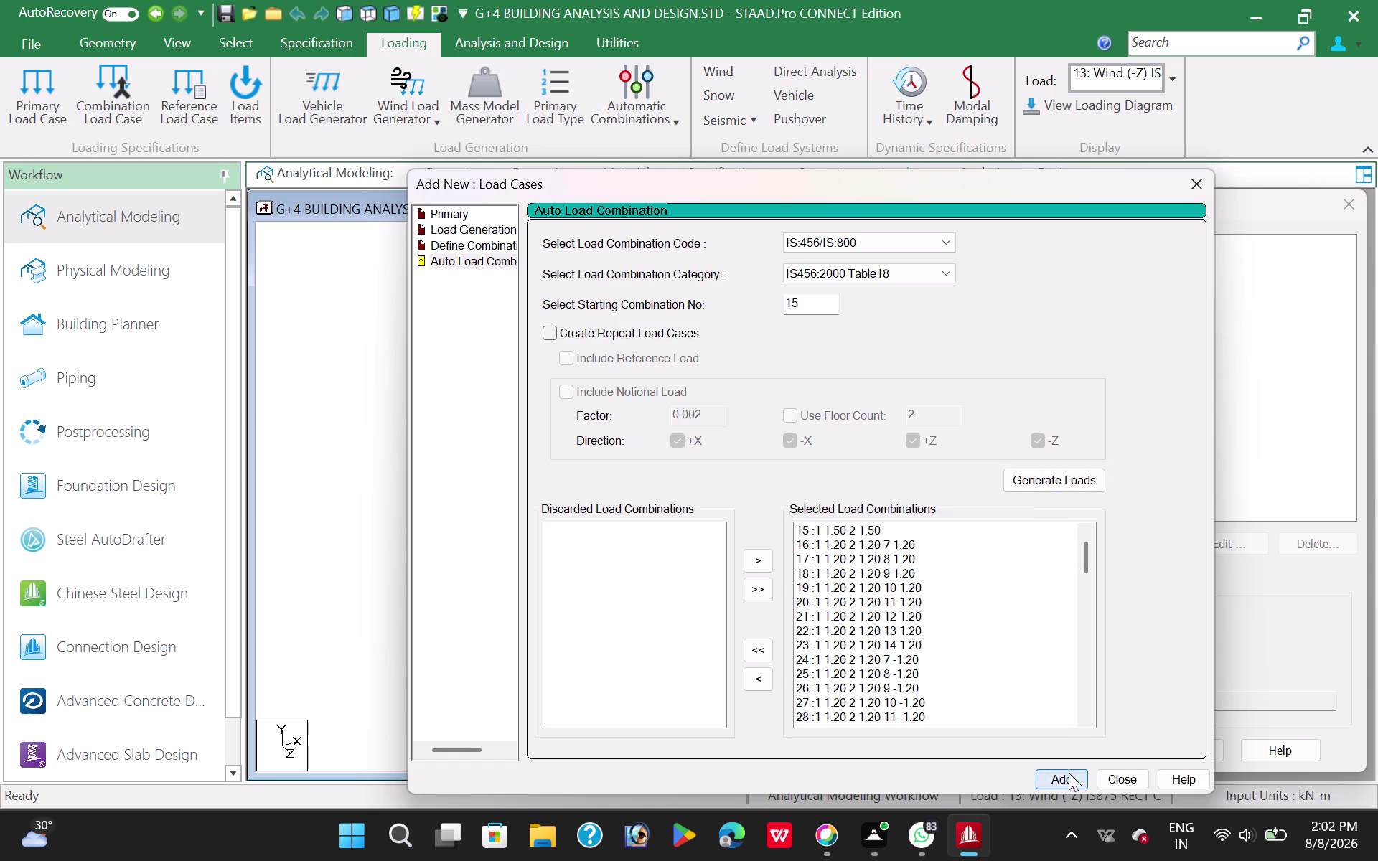
click(1127, 773)
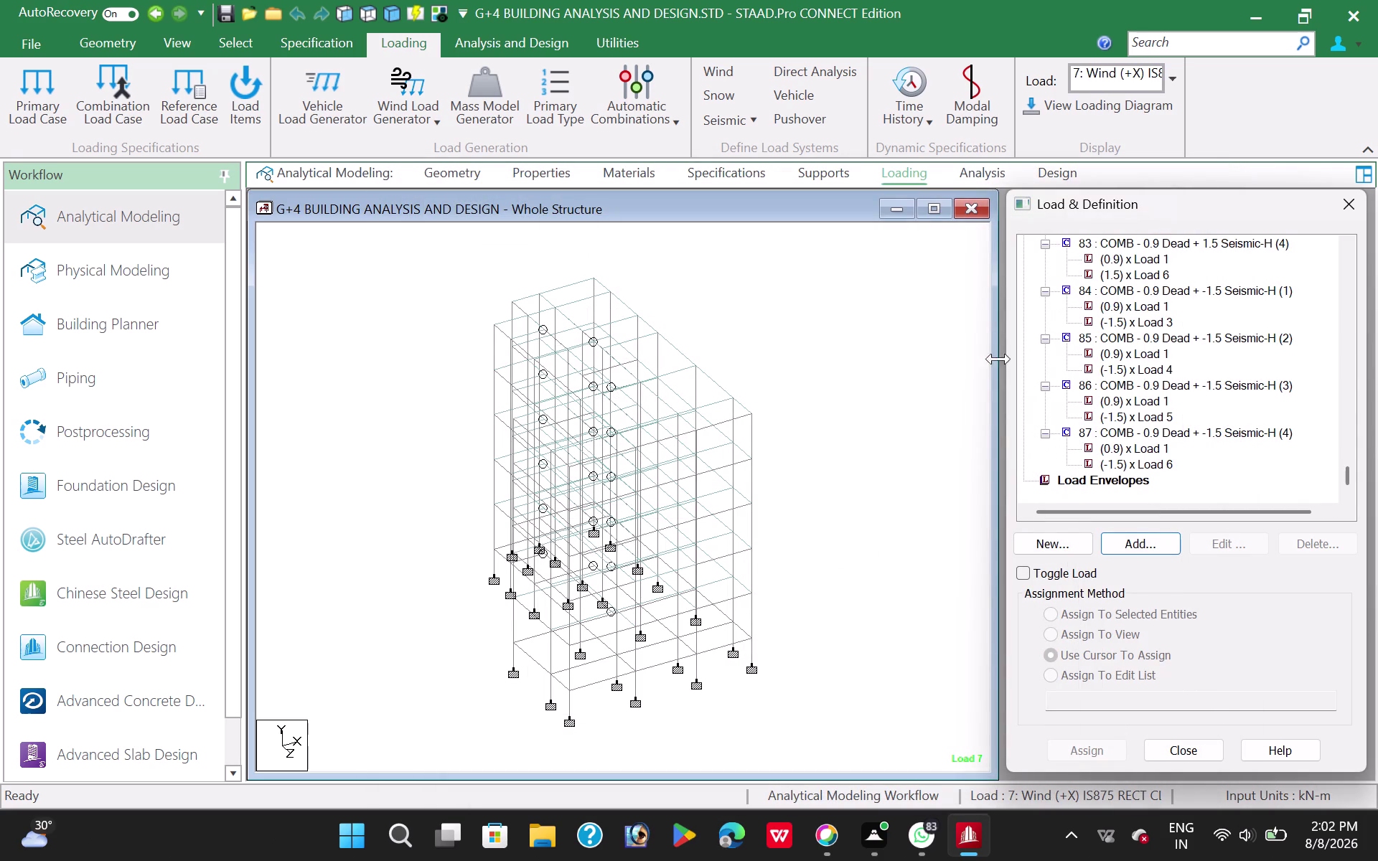
click(492, 37)
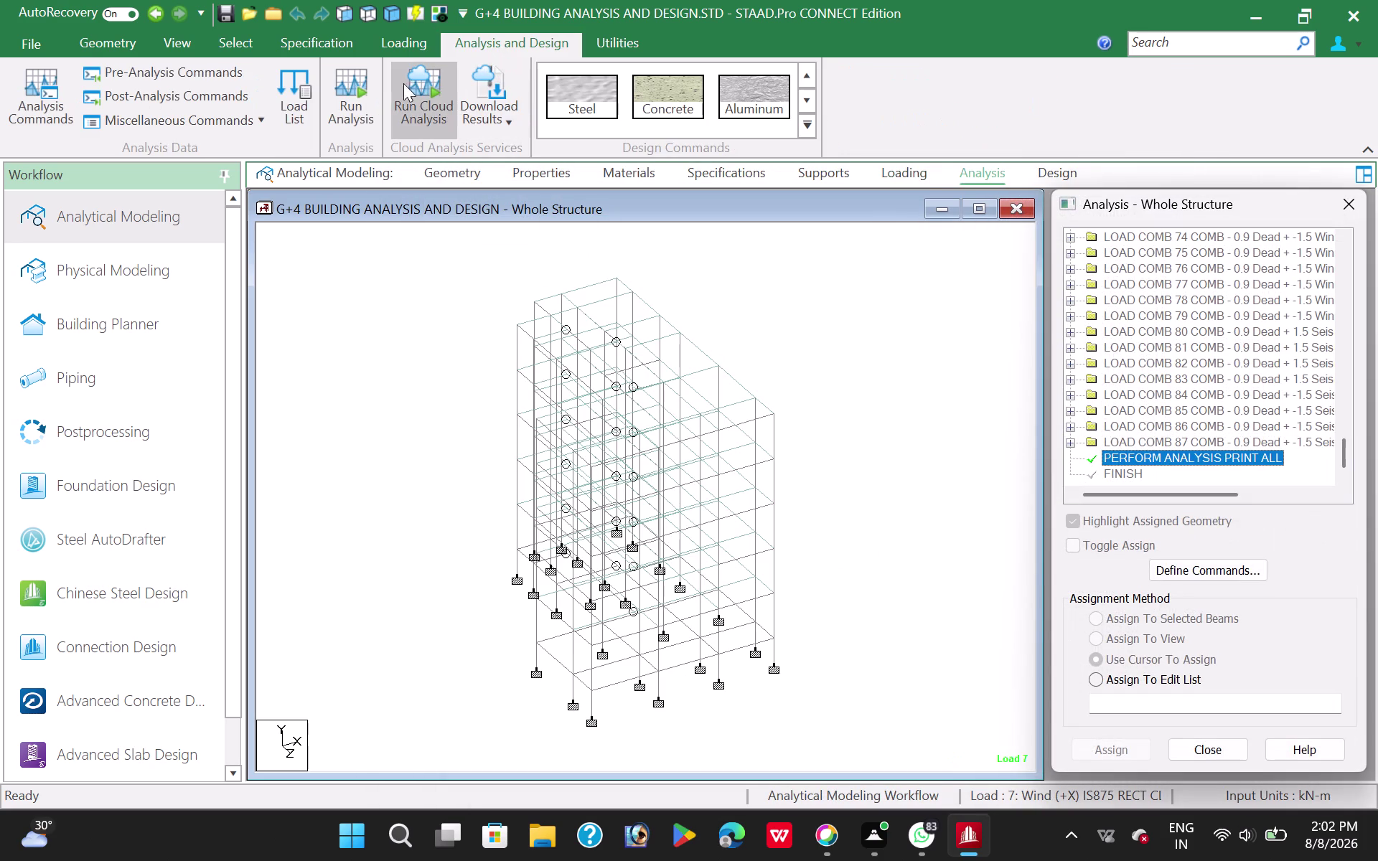
click(335, 97)
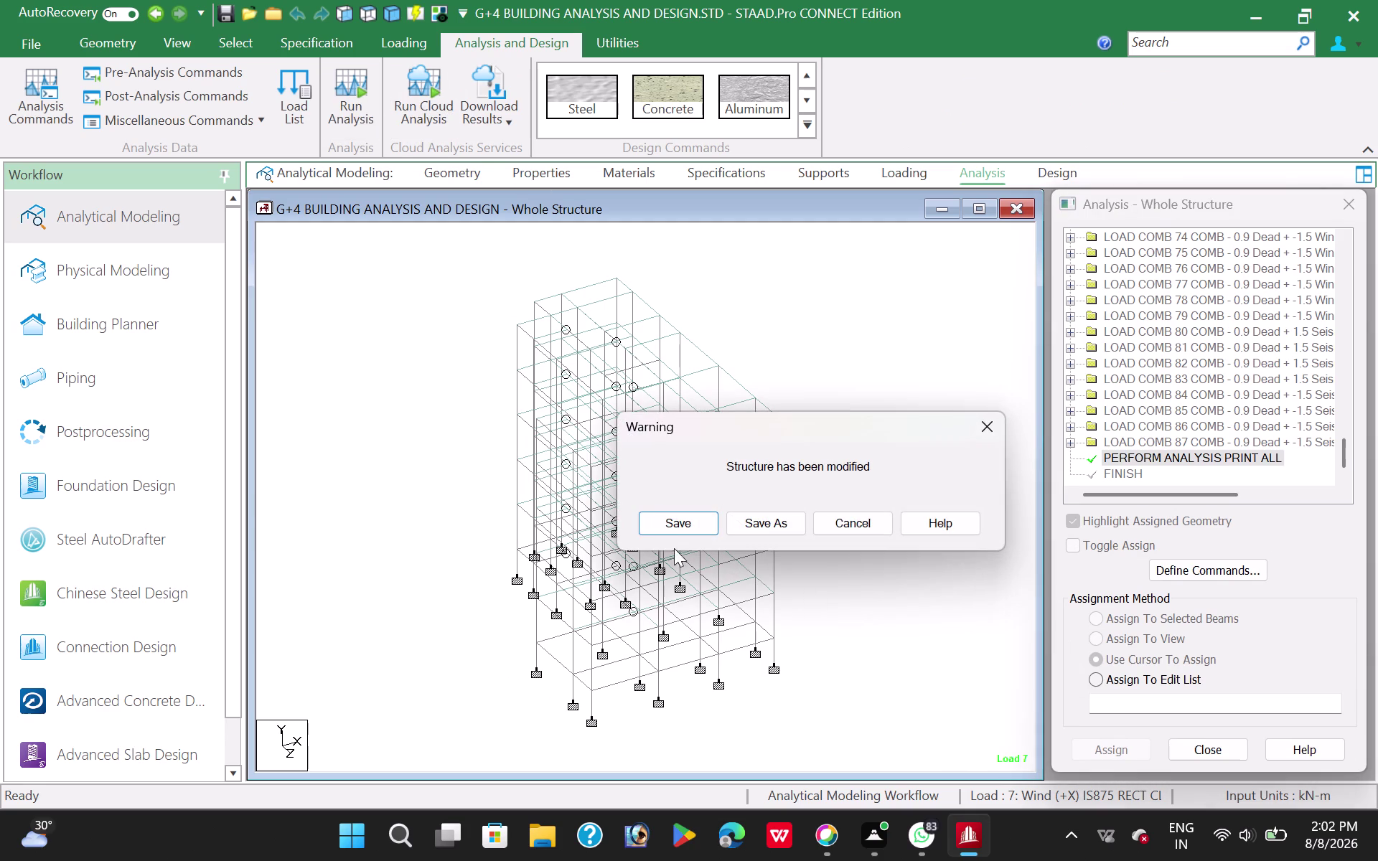
Save the structure, open the output file, and inspect the single error at line 563.
click(672, 521)
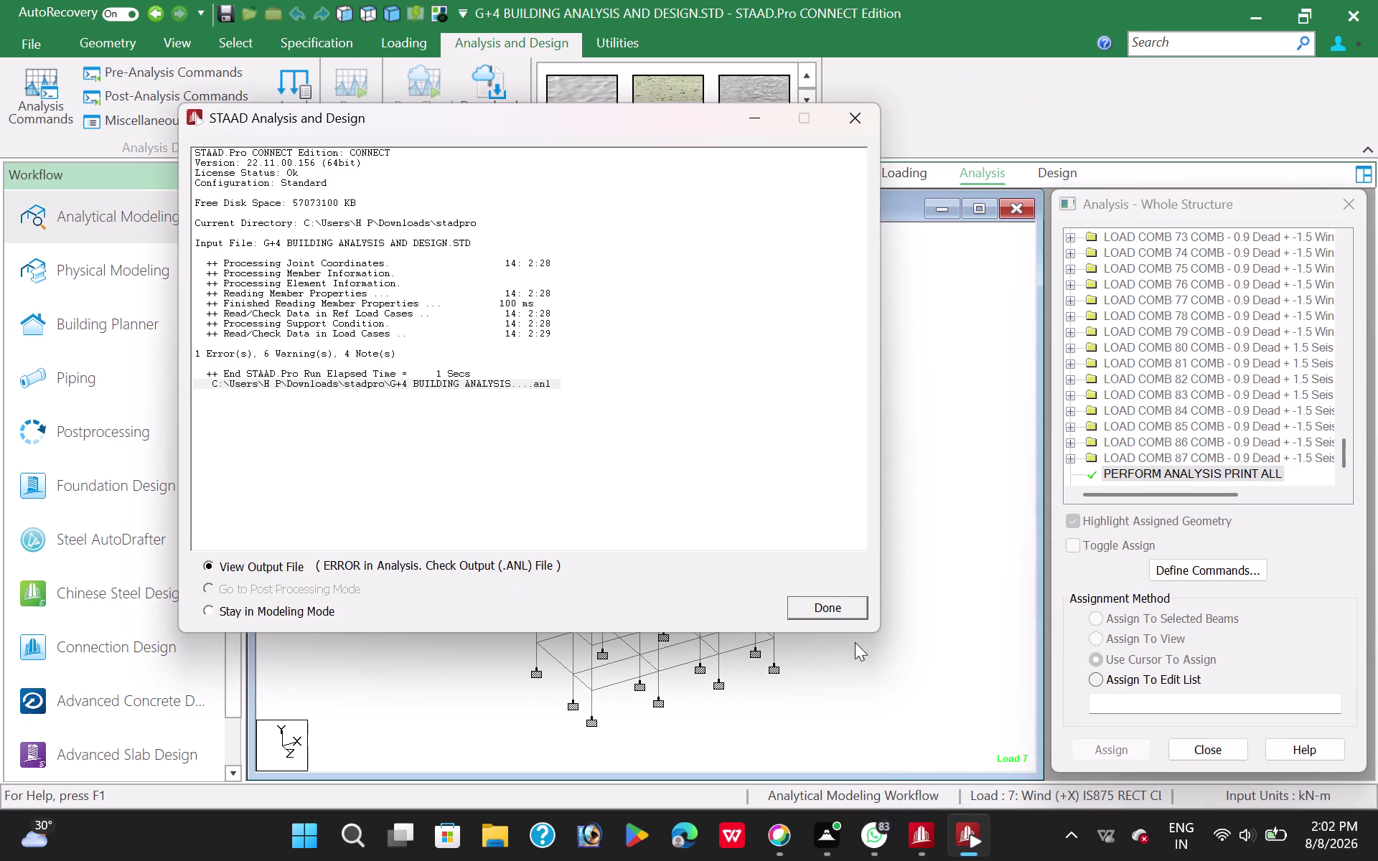
click(835, 605)
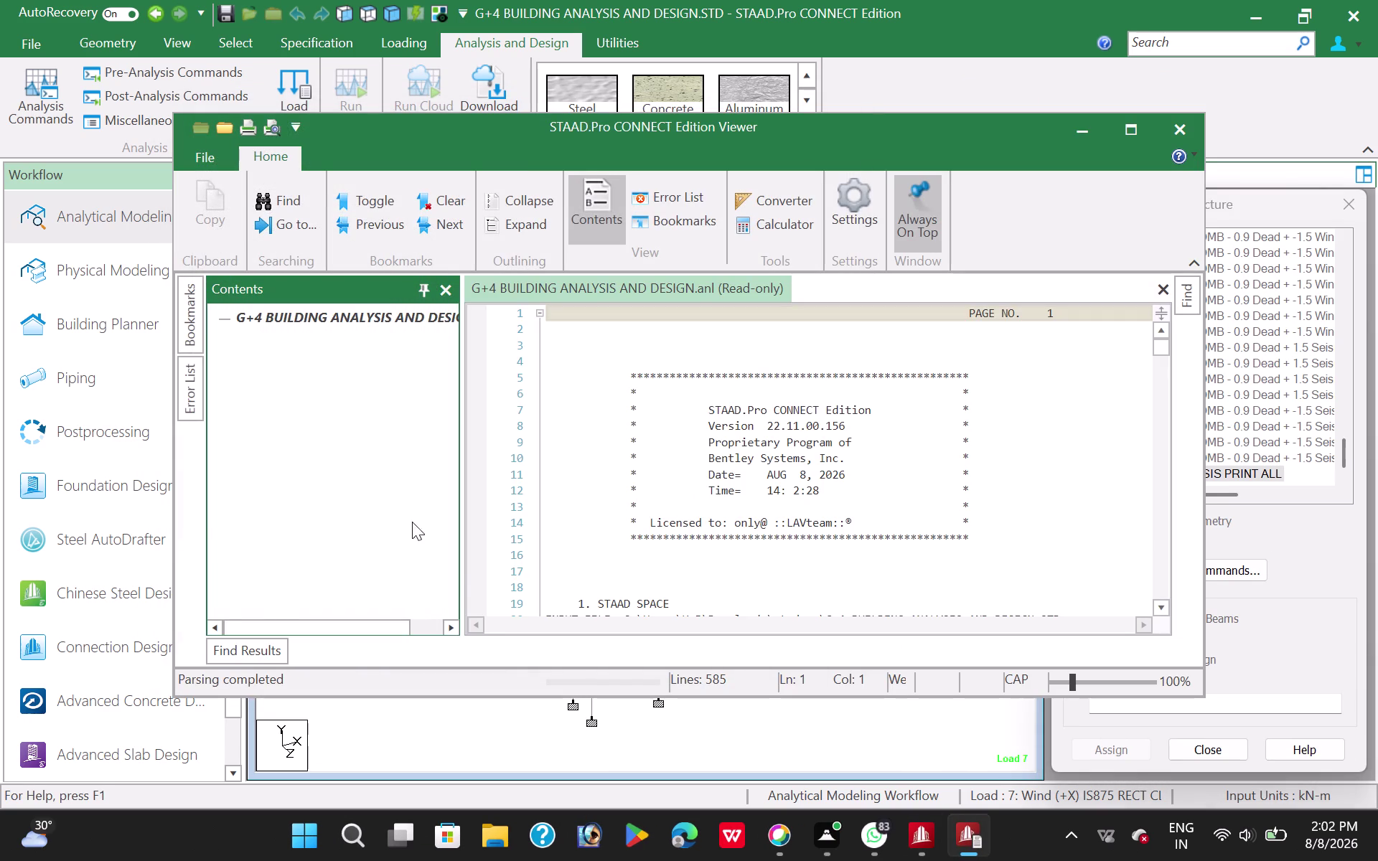
scroll(down, 3)
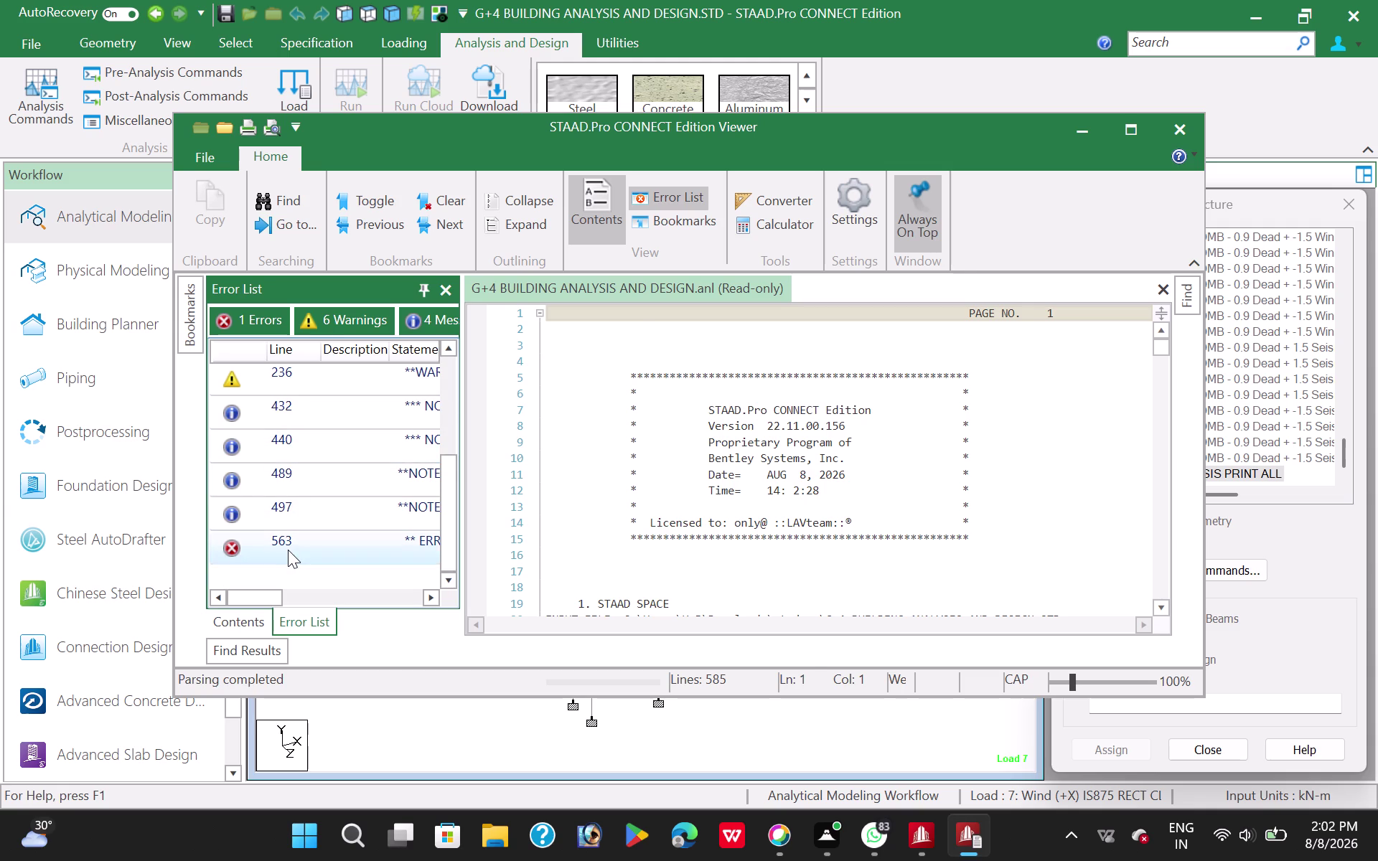
double_click(287, 550)
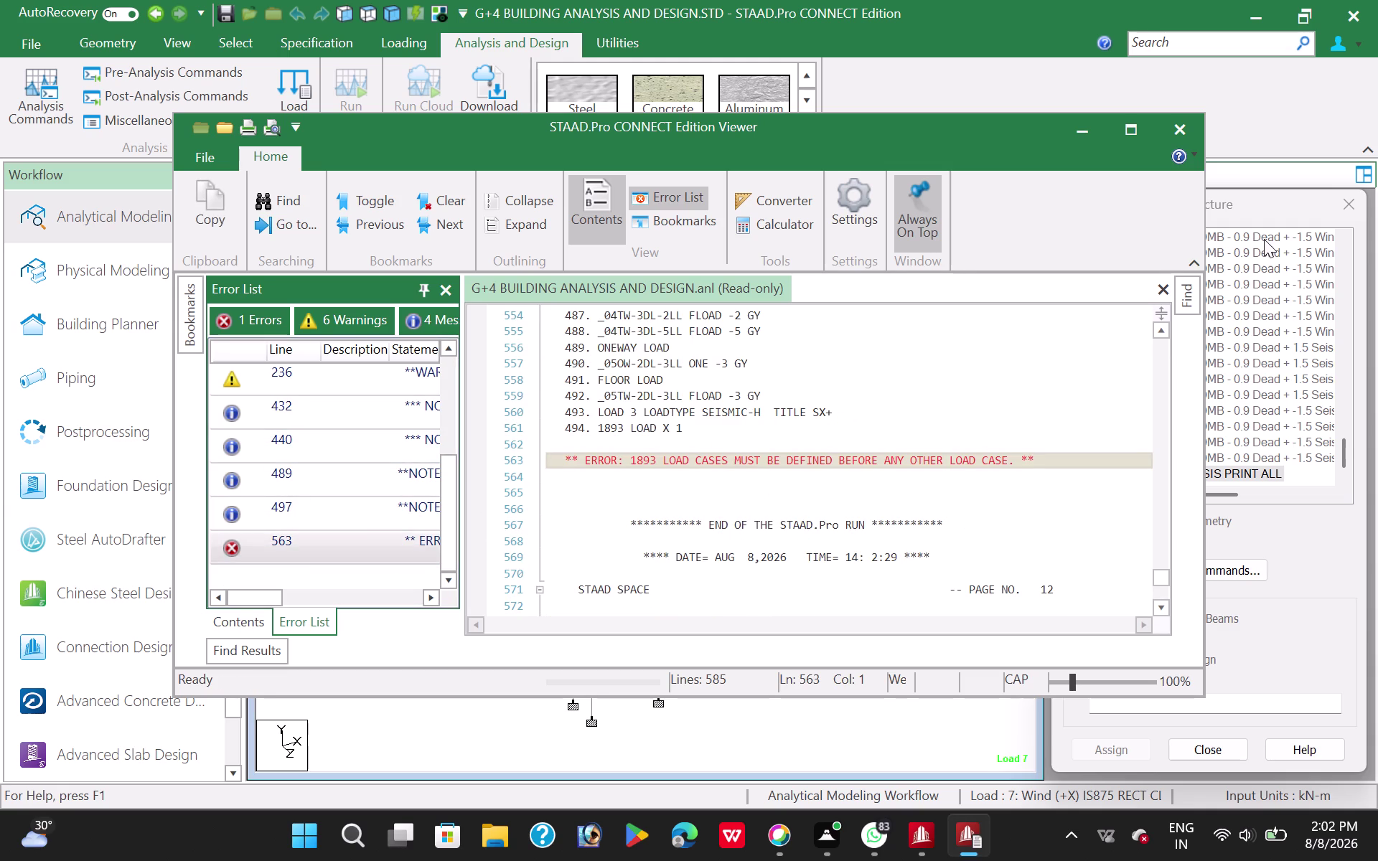
click(1181, 121)
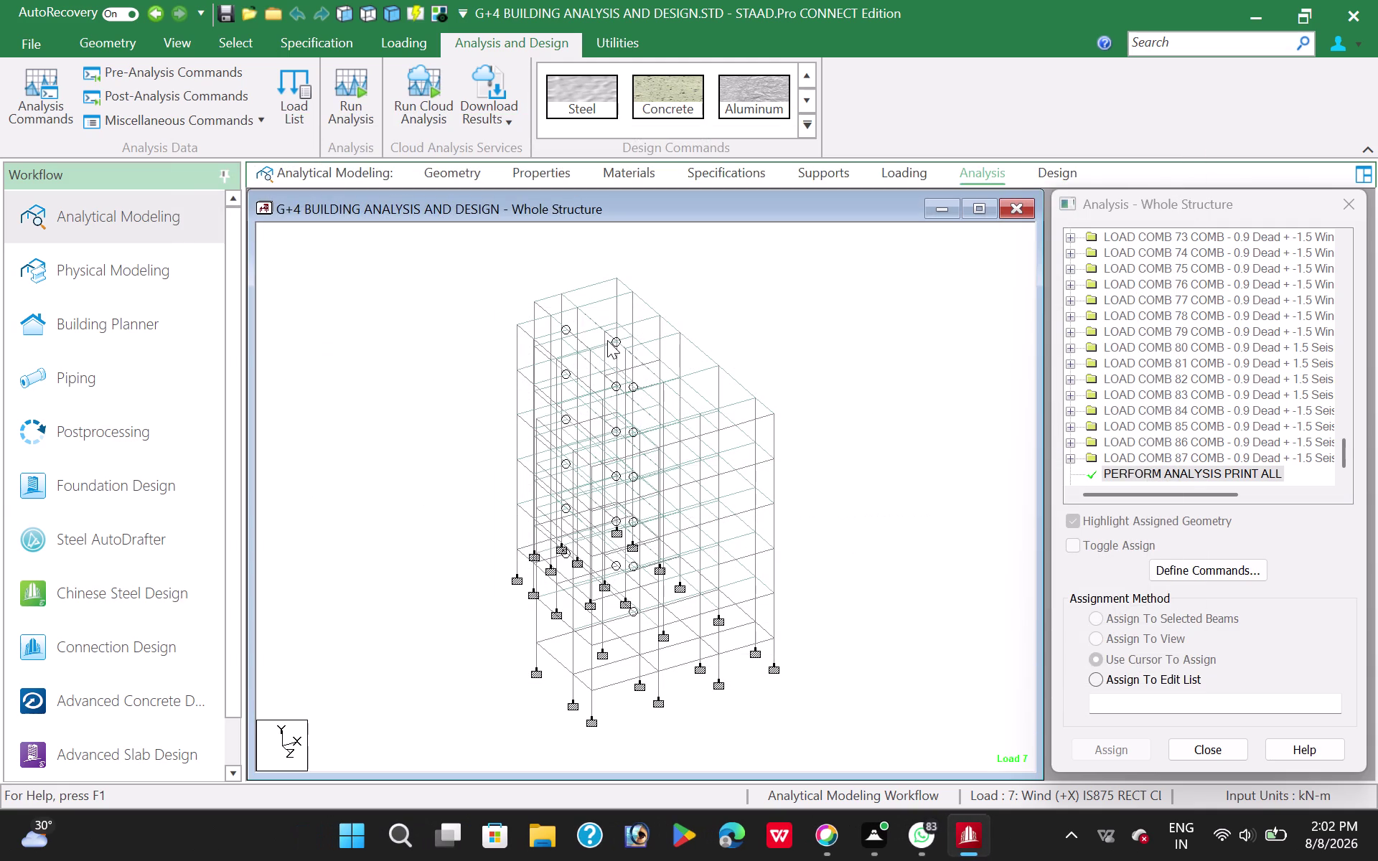
Open the input file in the STAAD editor and jump to the first seismic load case.
click(607, 36)
click(586, 100)
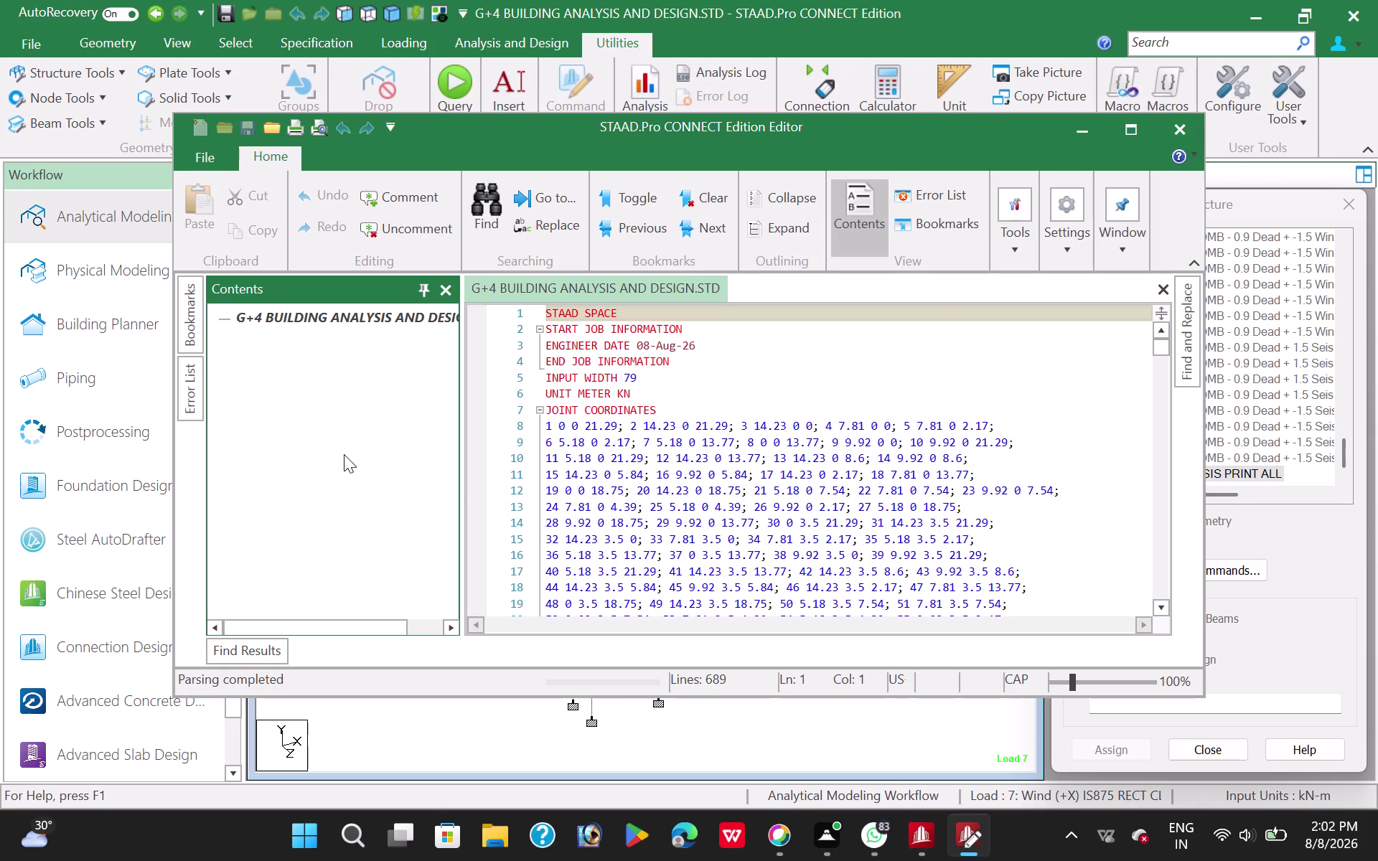
scroll(down, 3)
scroll(down, 3)
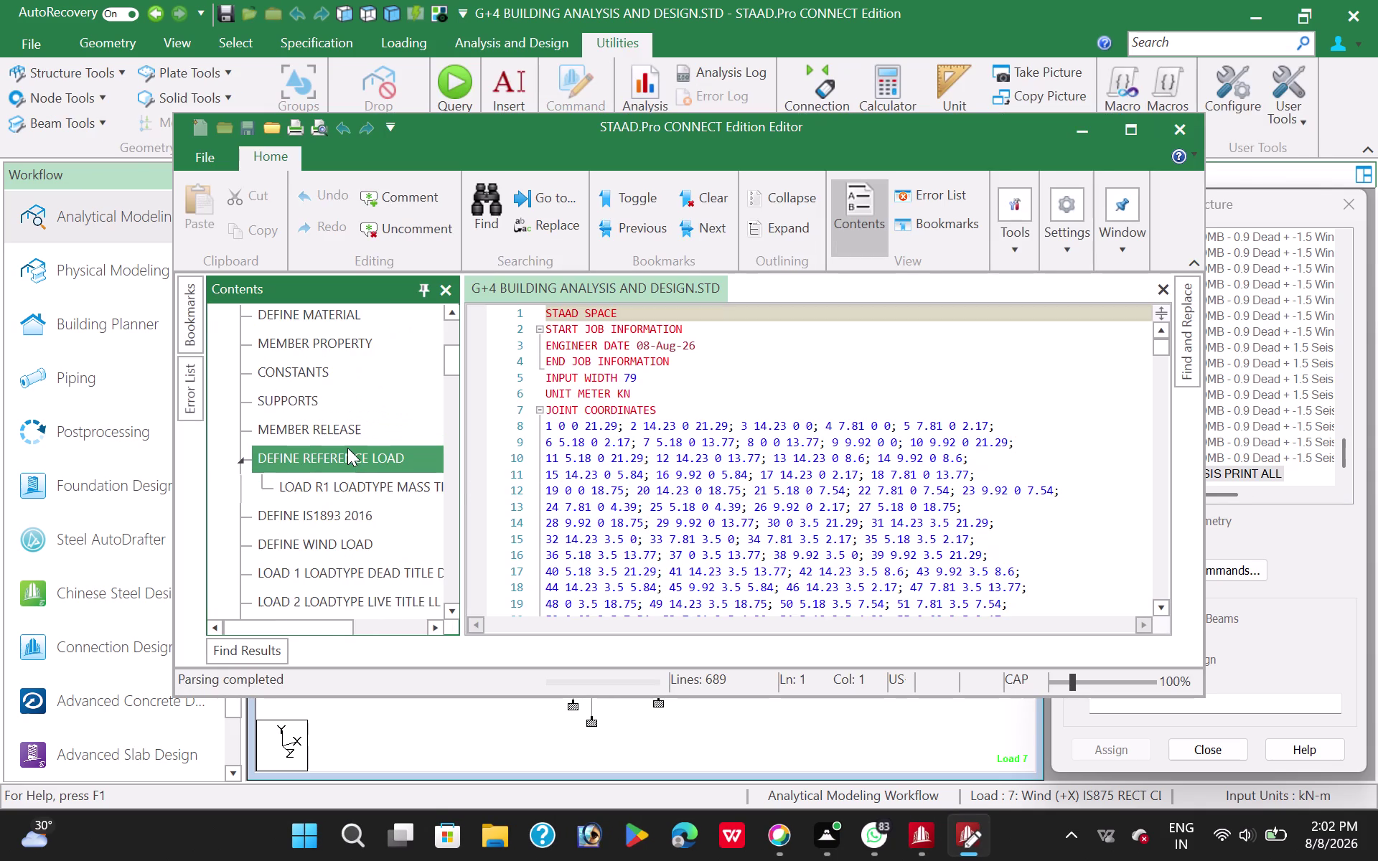
scroll(down, 3)
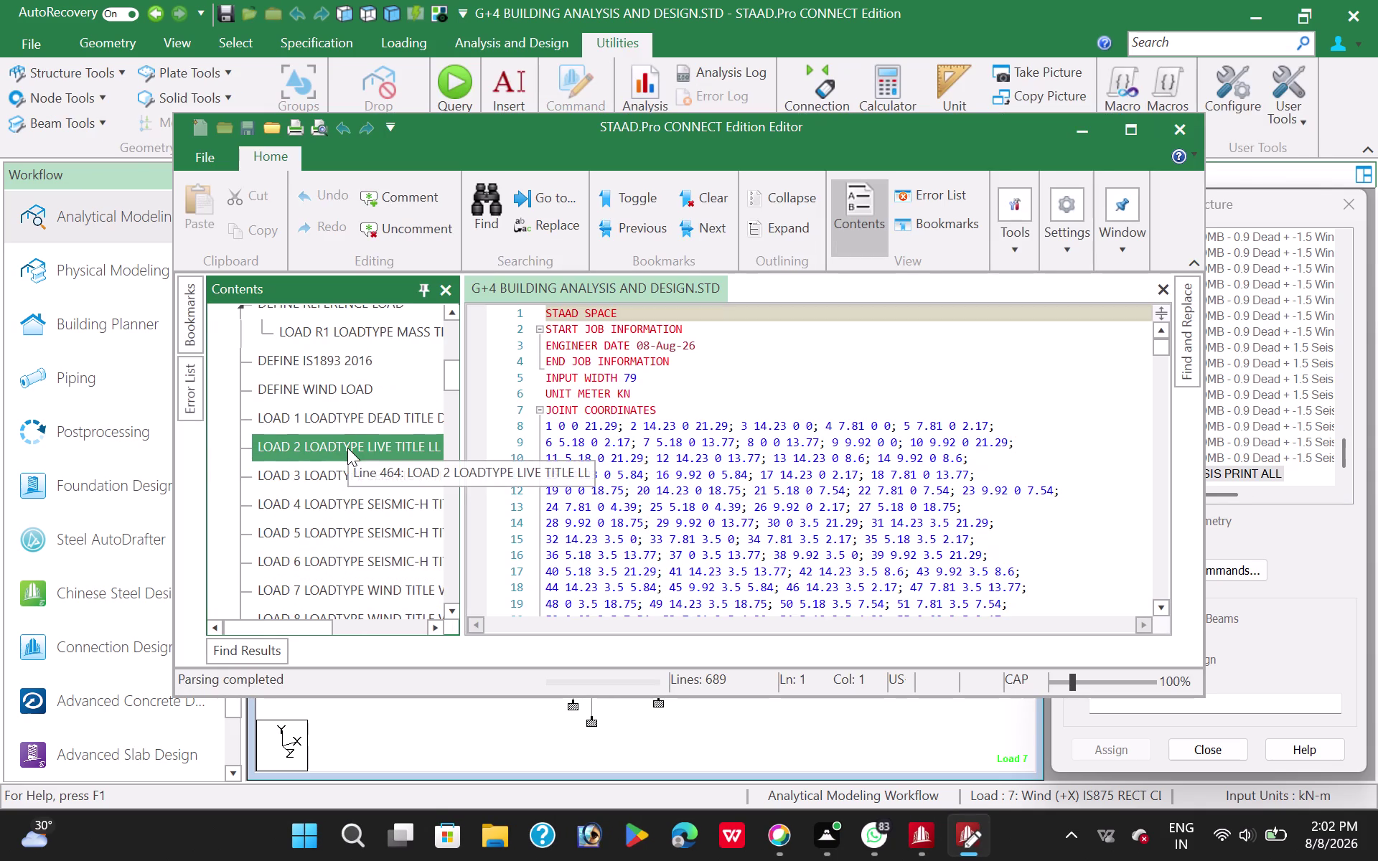
double_click(307, 474)
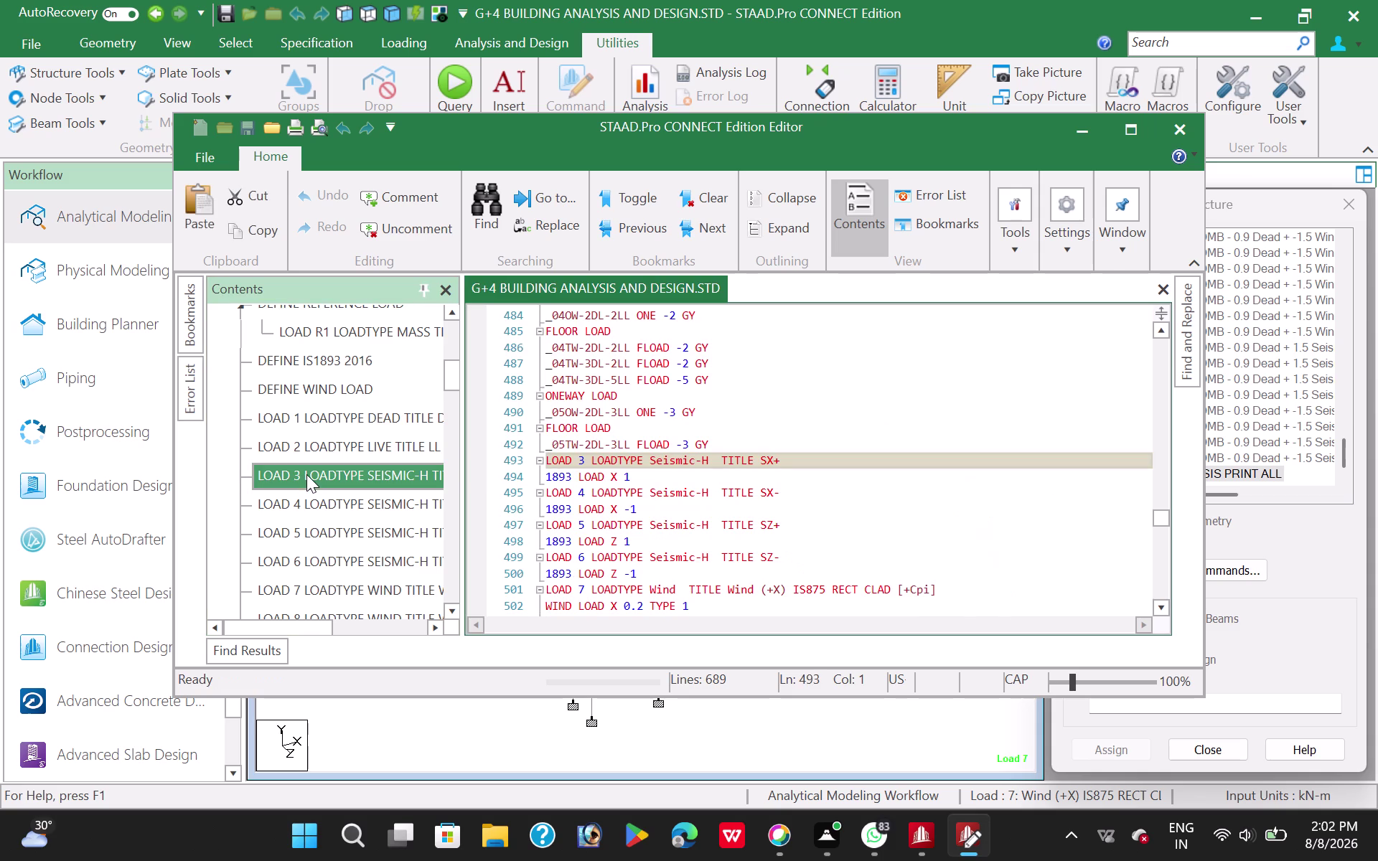
scroll(down, 3)
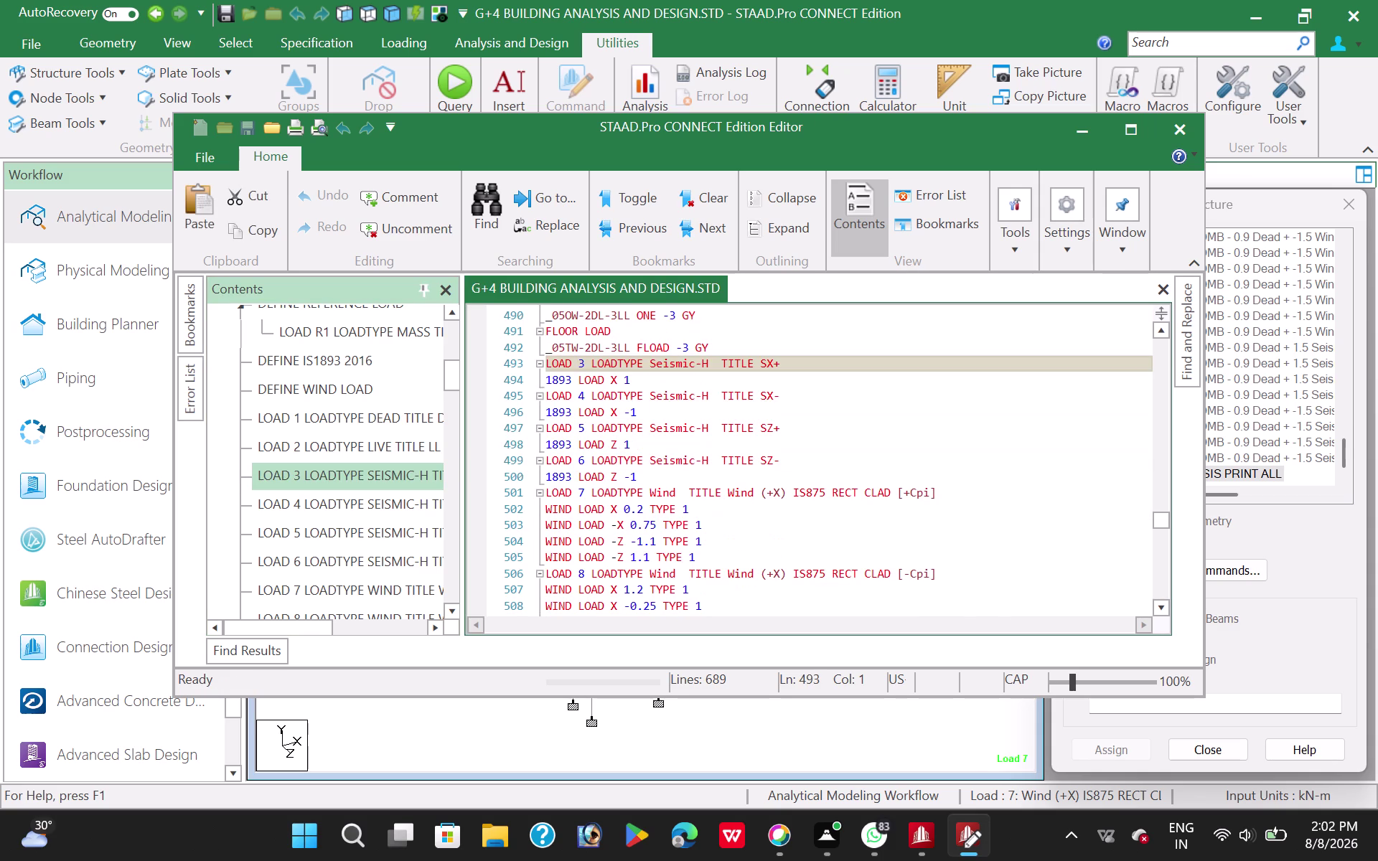
scroll(up, 3)
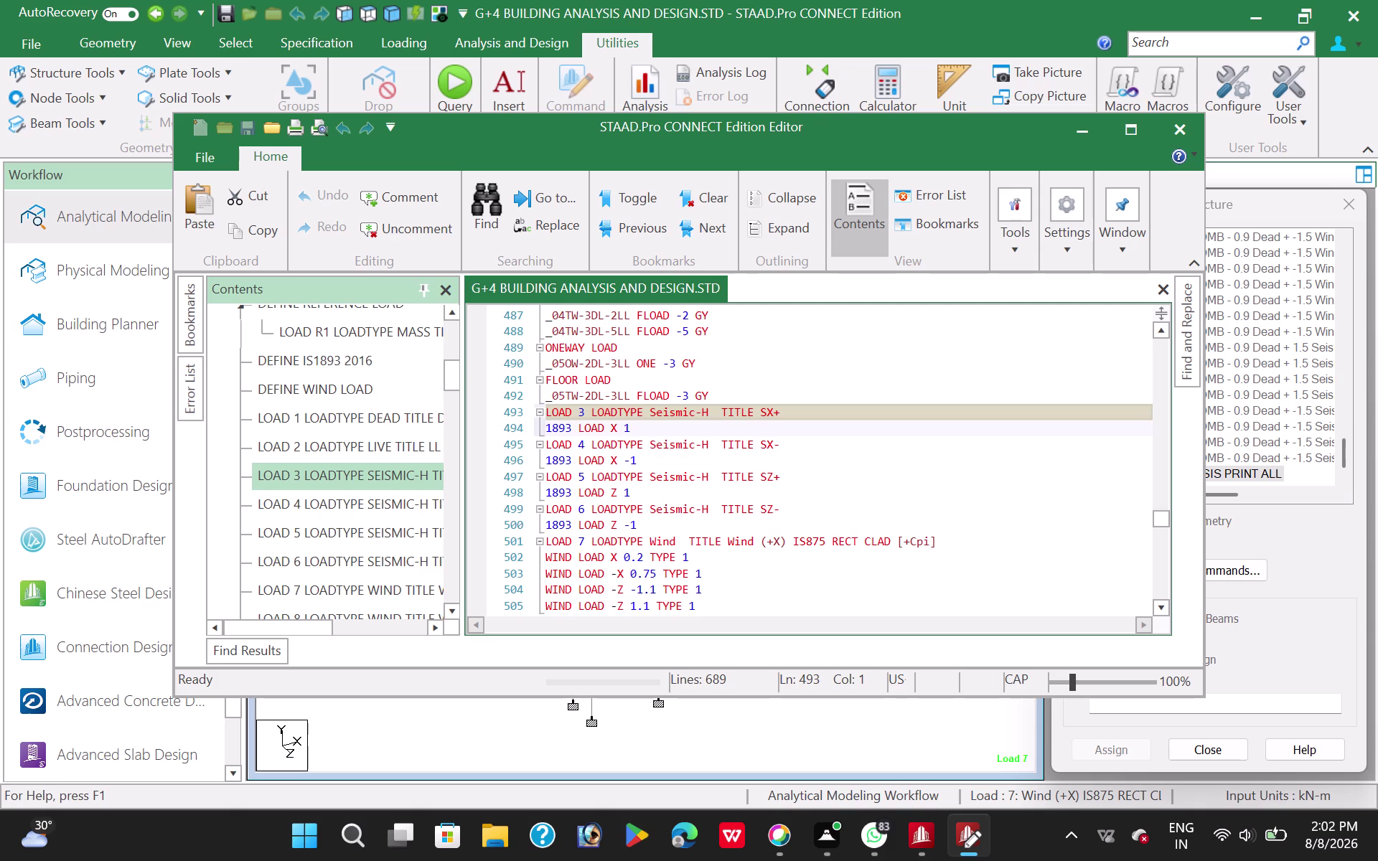
Select seismic load cases LOAD 3 through LOAD 6 (lines 493–500) and cut them.
click(545, 407)
drag(545, 407, 588, 424)
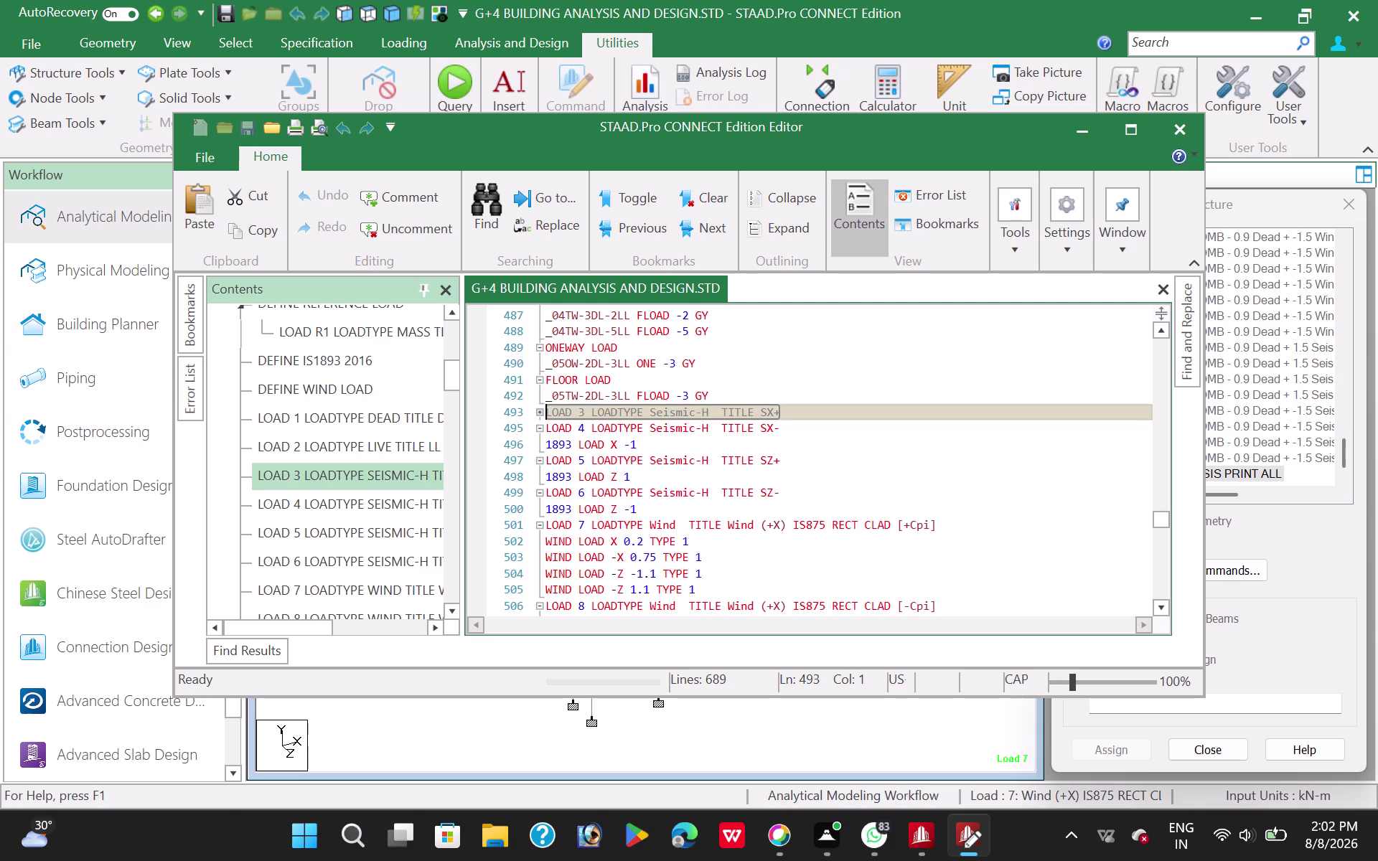
click(876, 362)
click(822, 409)
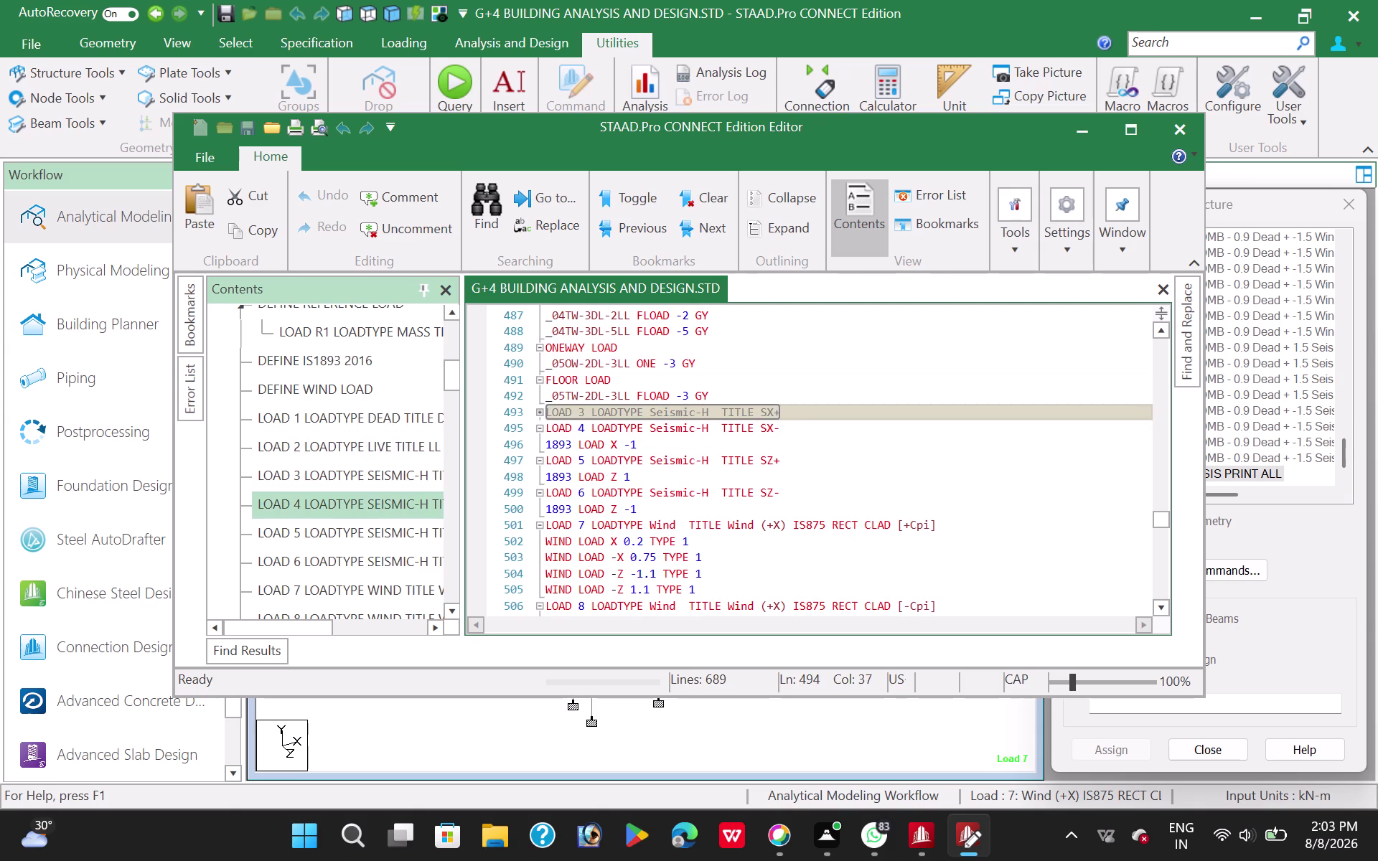
drag(787, 415, 648, 435)
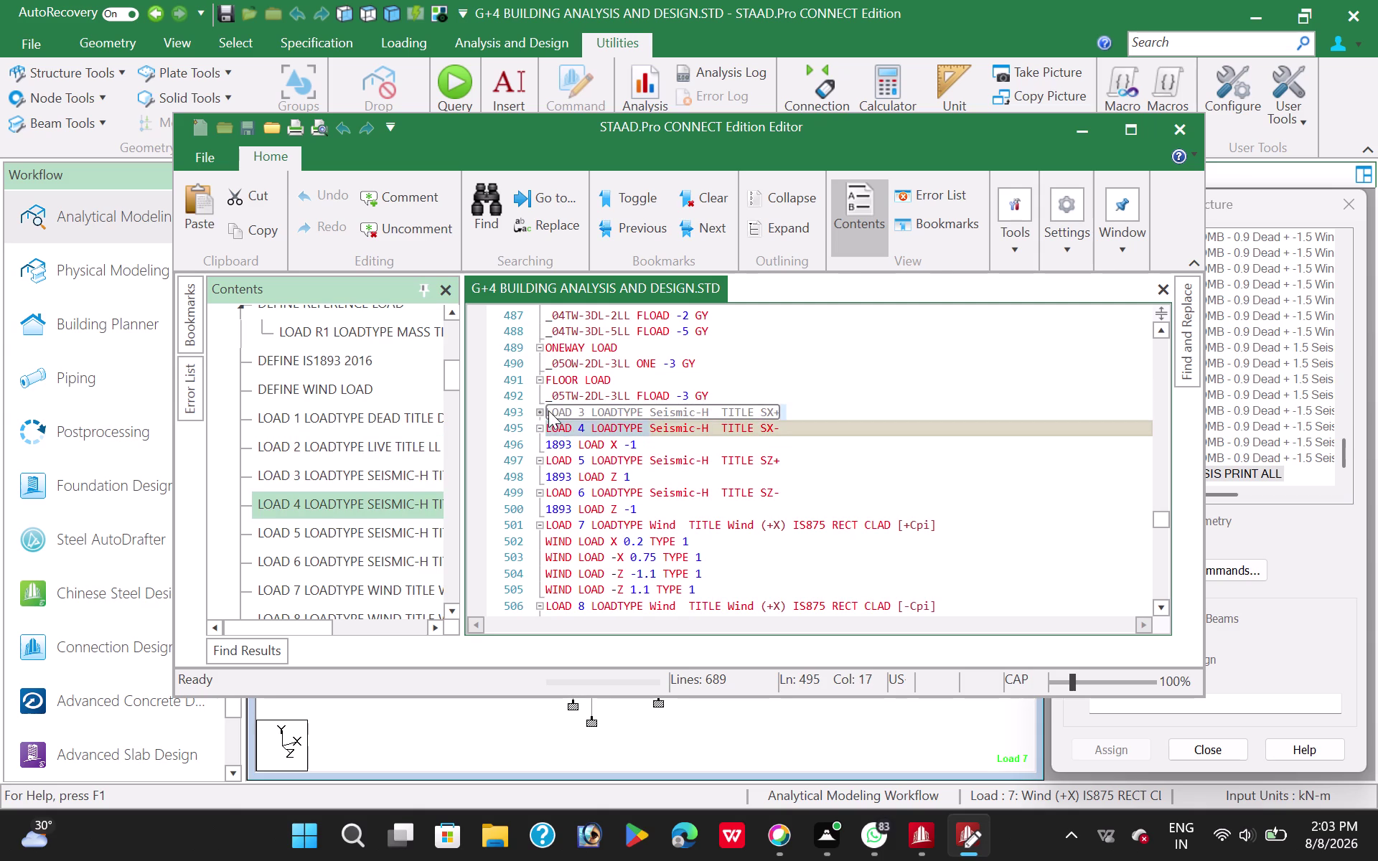
click(547, 410)
drag(547, 410, 606, 447)
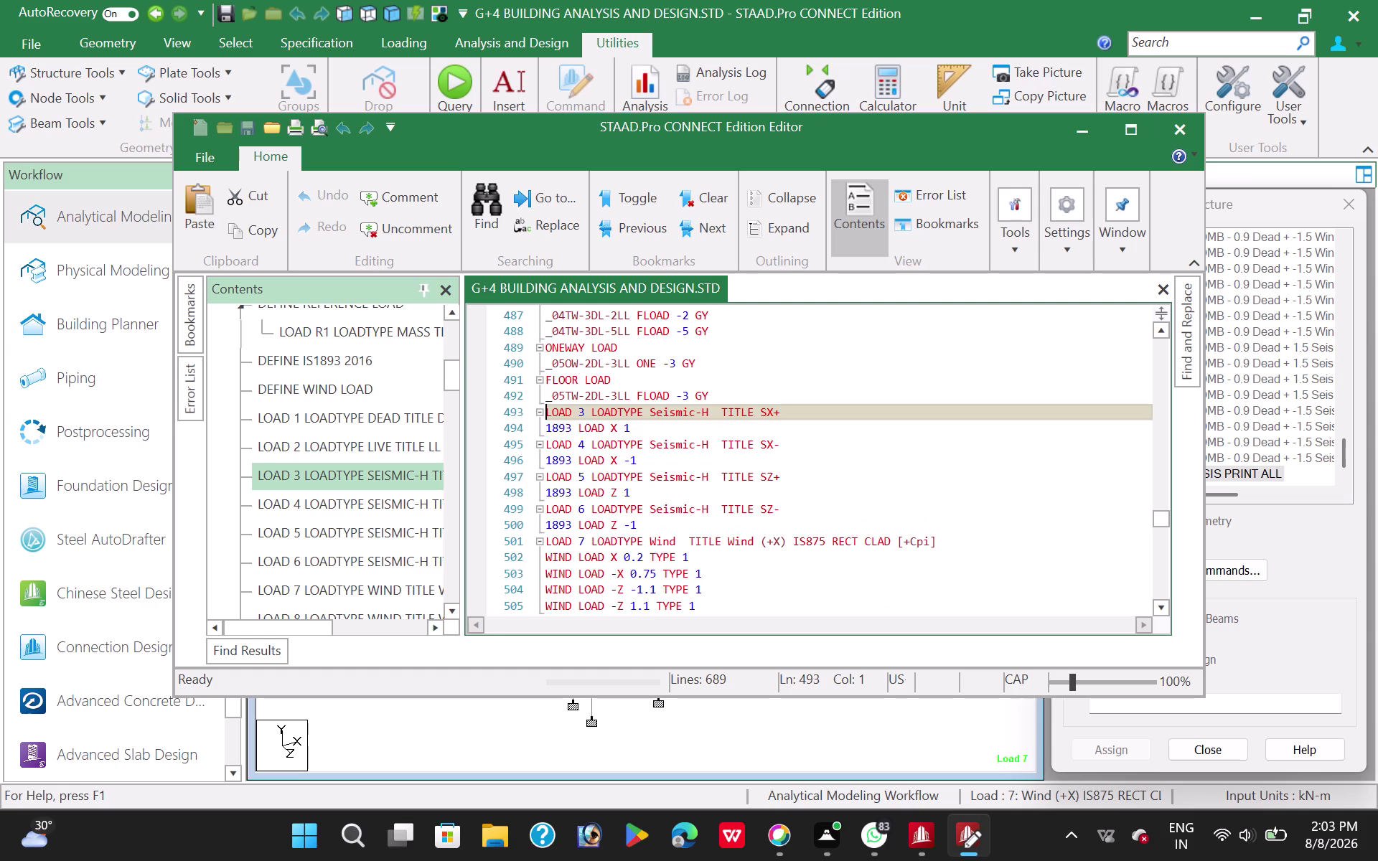
drag(547, 409, 628, 470)
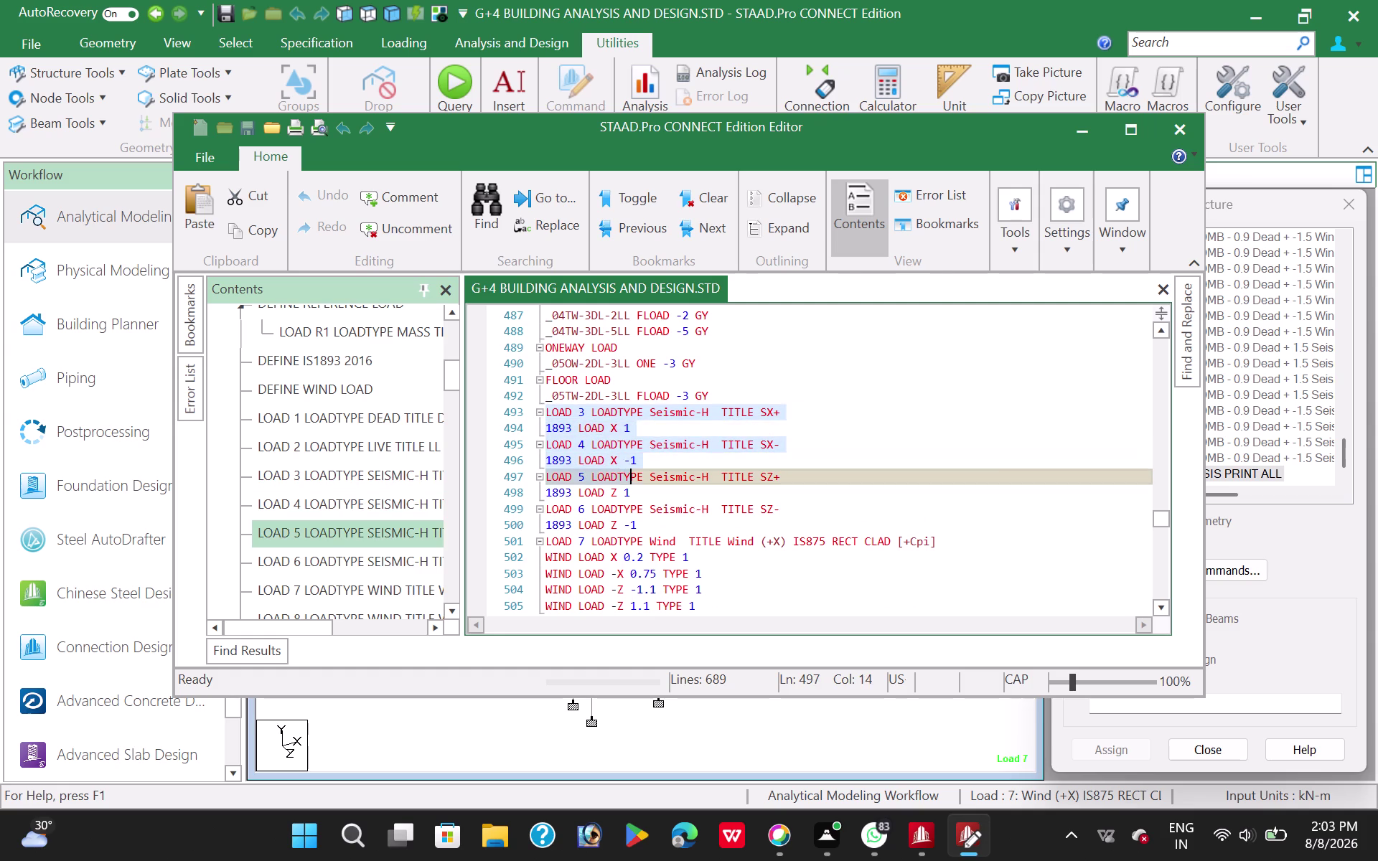
drag(628, 469, 651, 521)
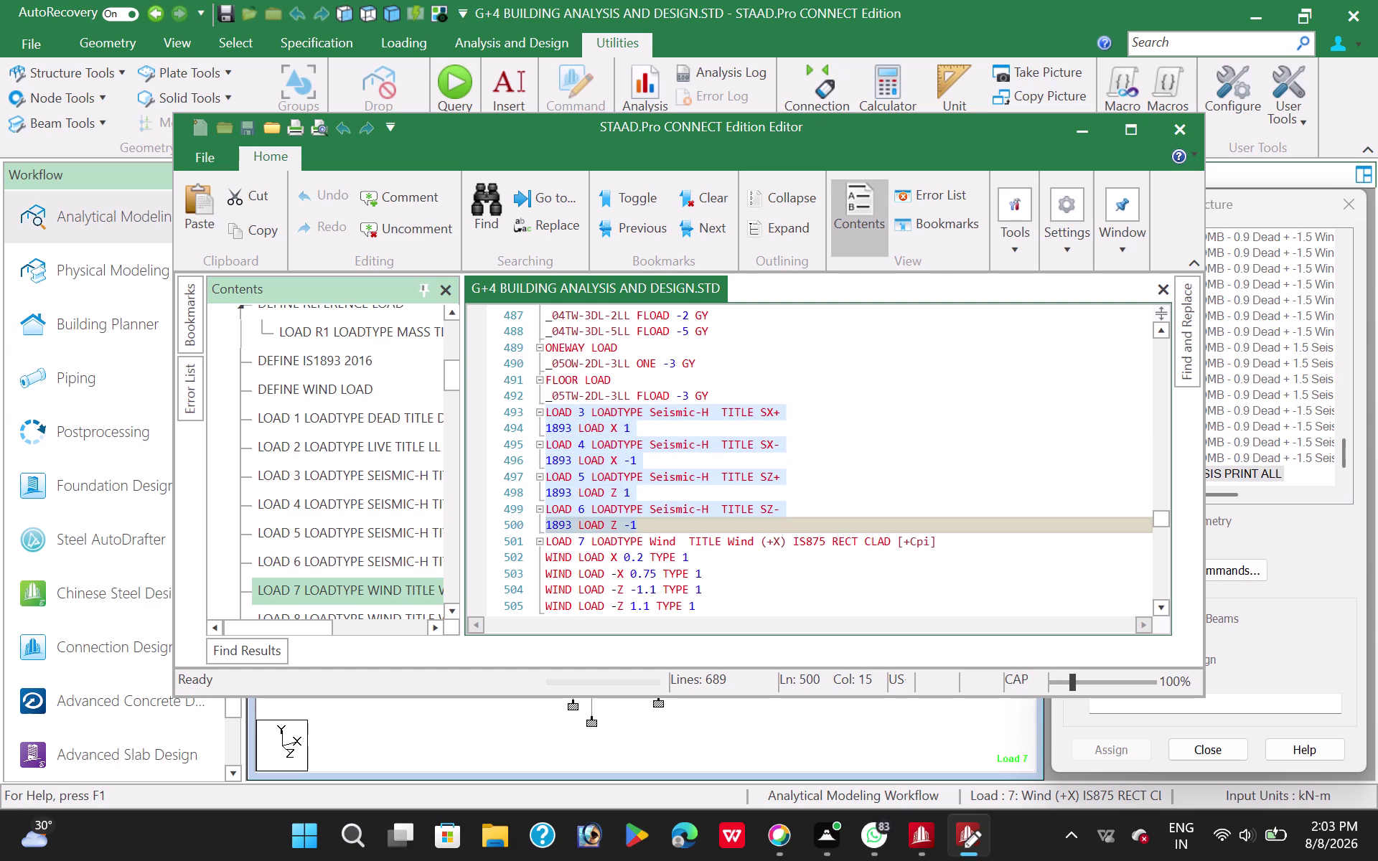
scroll(down, 3)
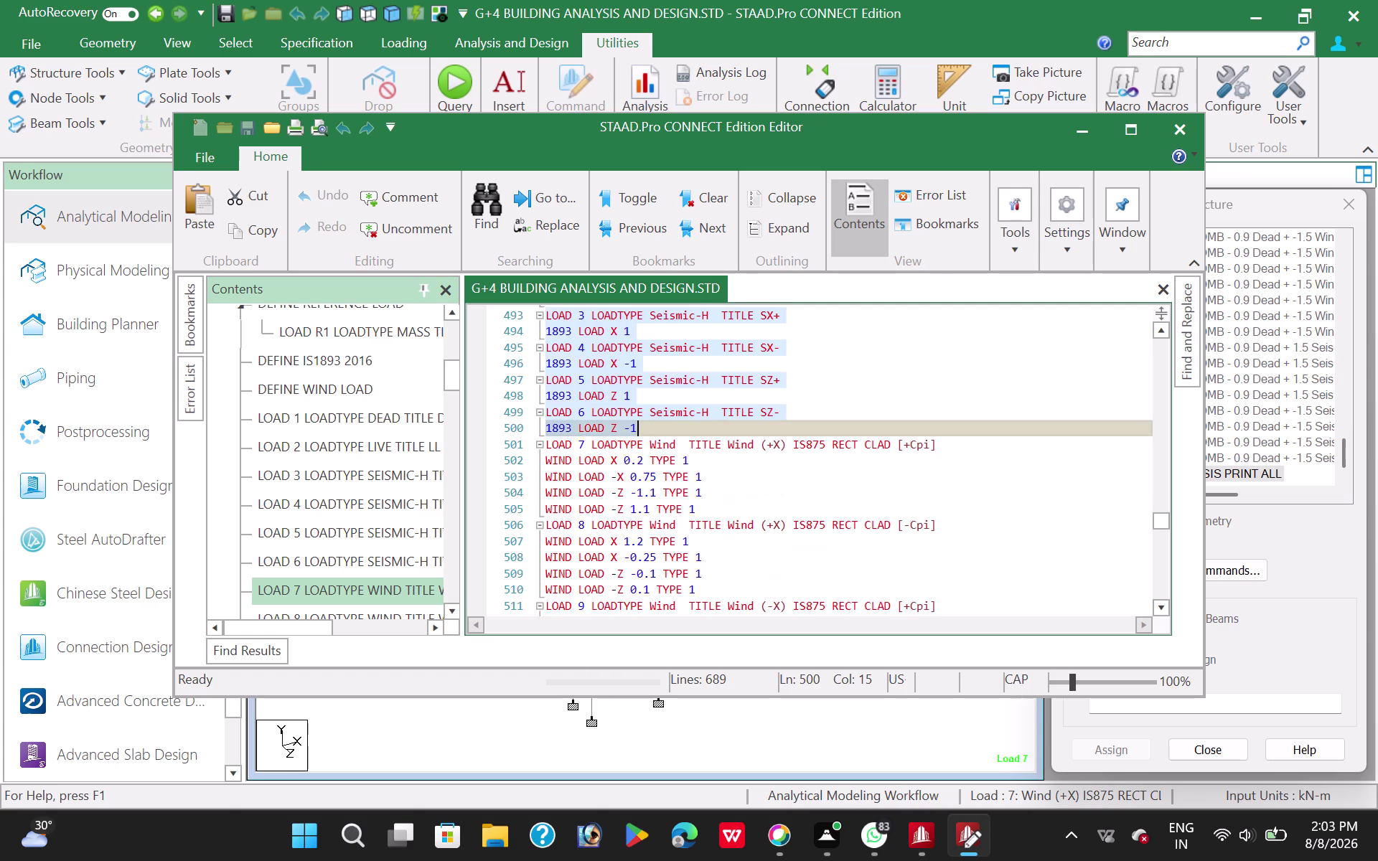
scroll(down, 3)
scroll(down, 3)
scroll(down, 3)
scroll(up, 3)
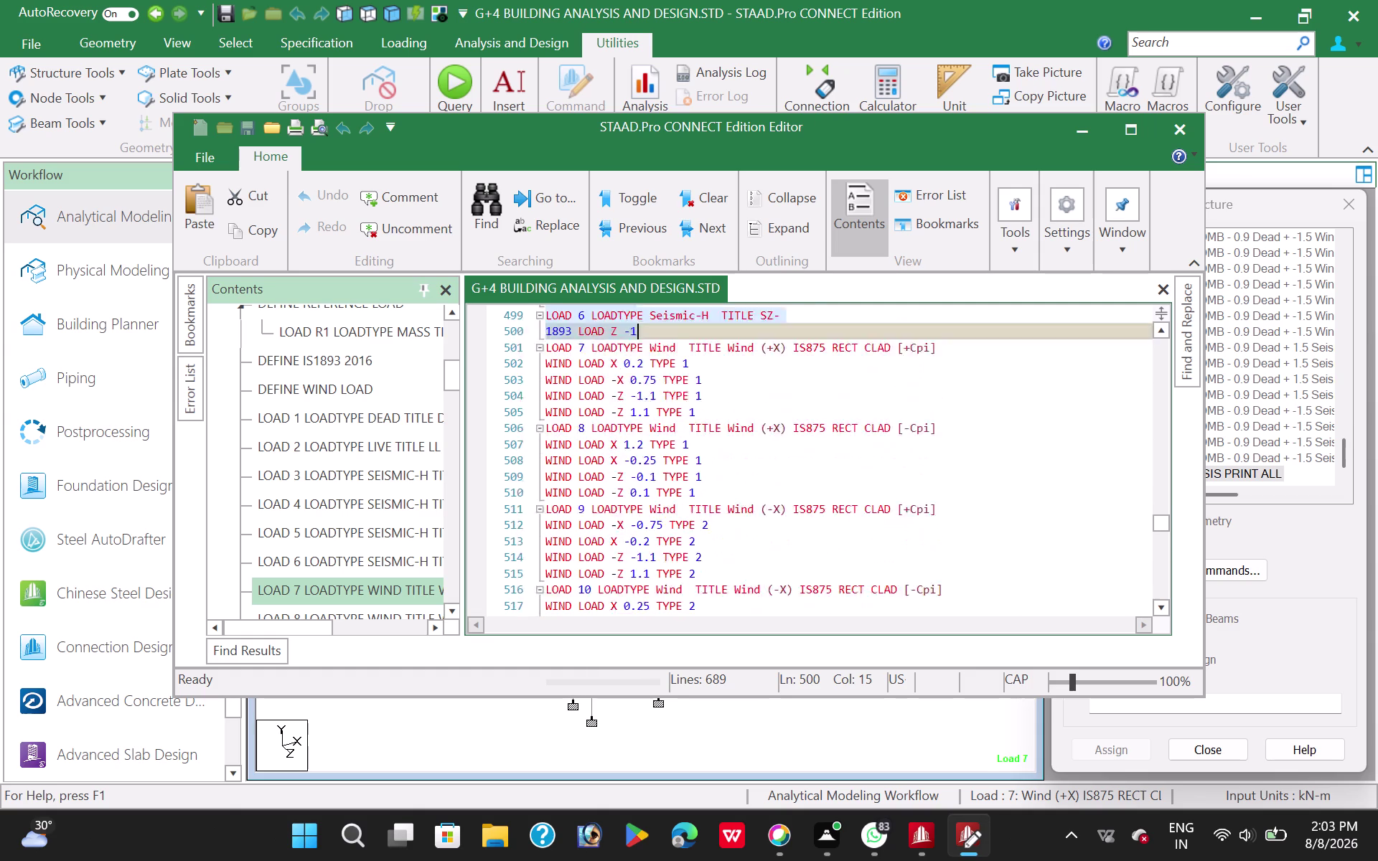
scroll(up, 3)
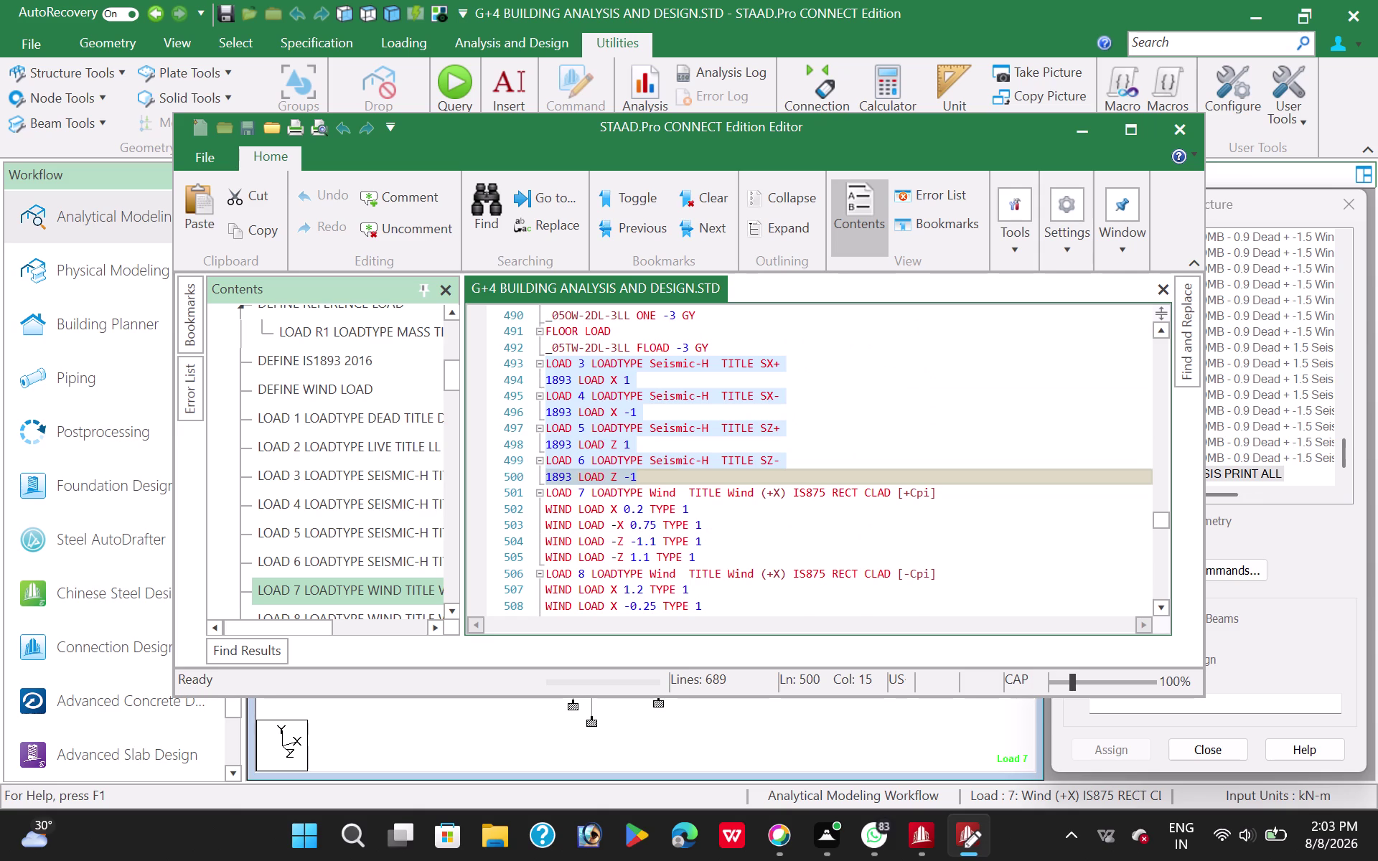
key(ctrl+x)
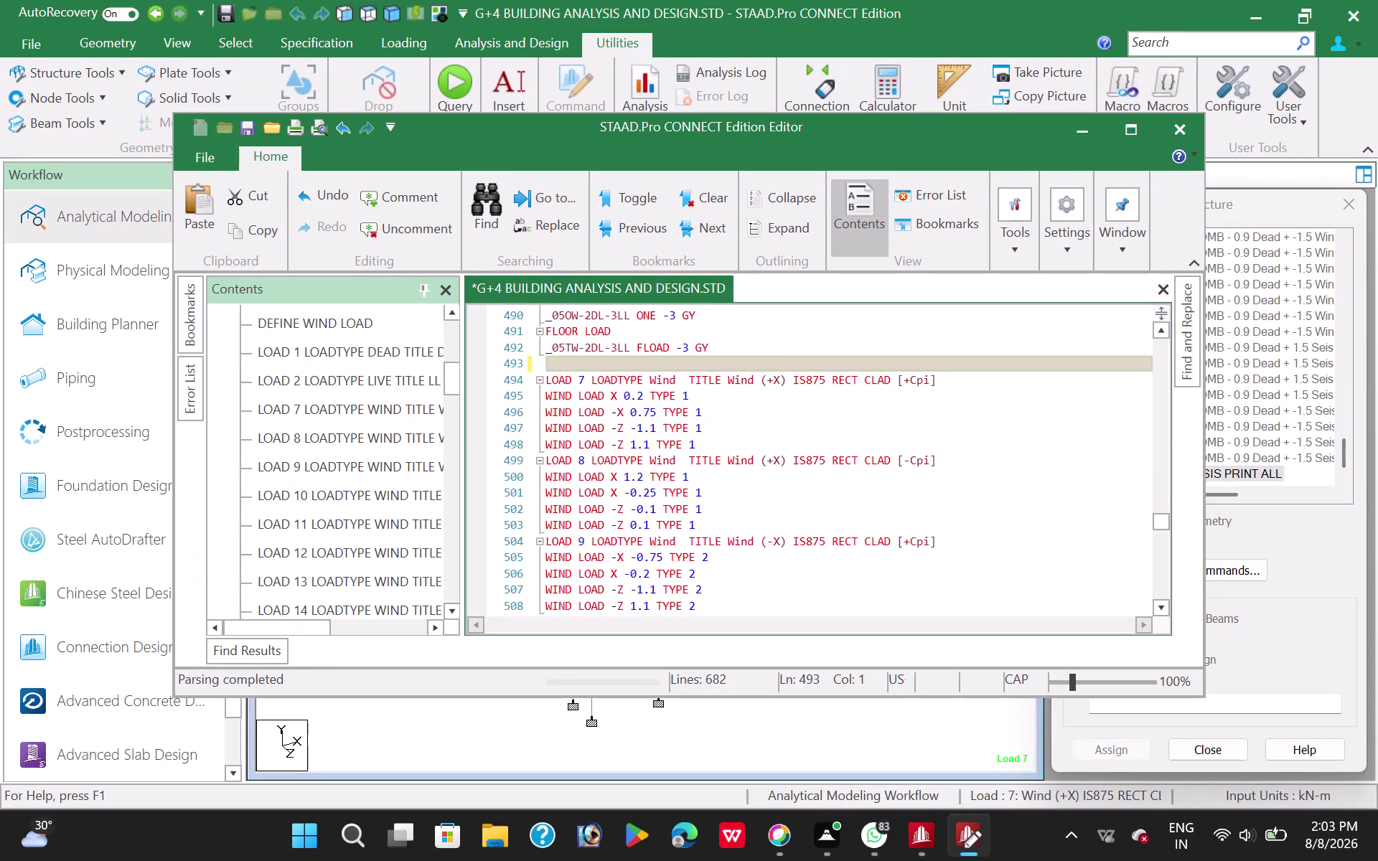
Delete the leftover blank line and paste seismic cases 3–6 above dead load case 1.
click(546, 377)
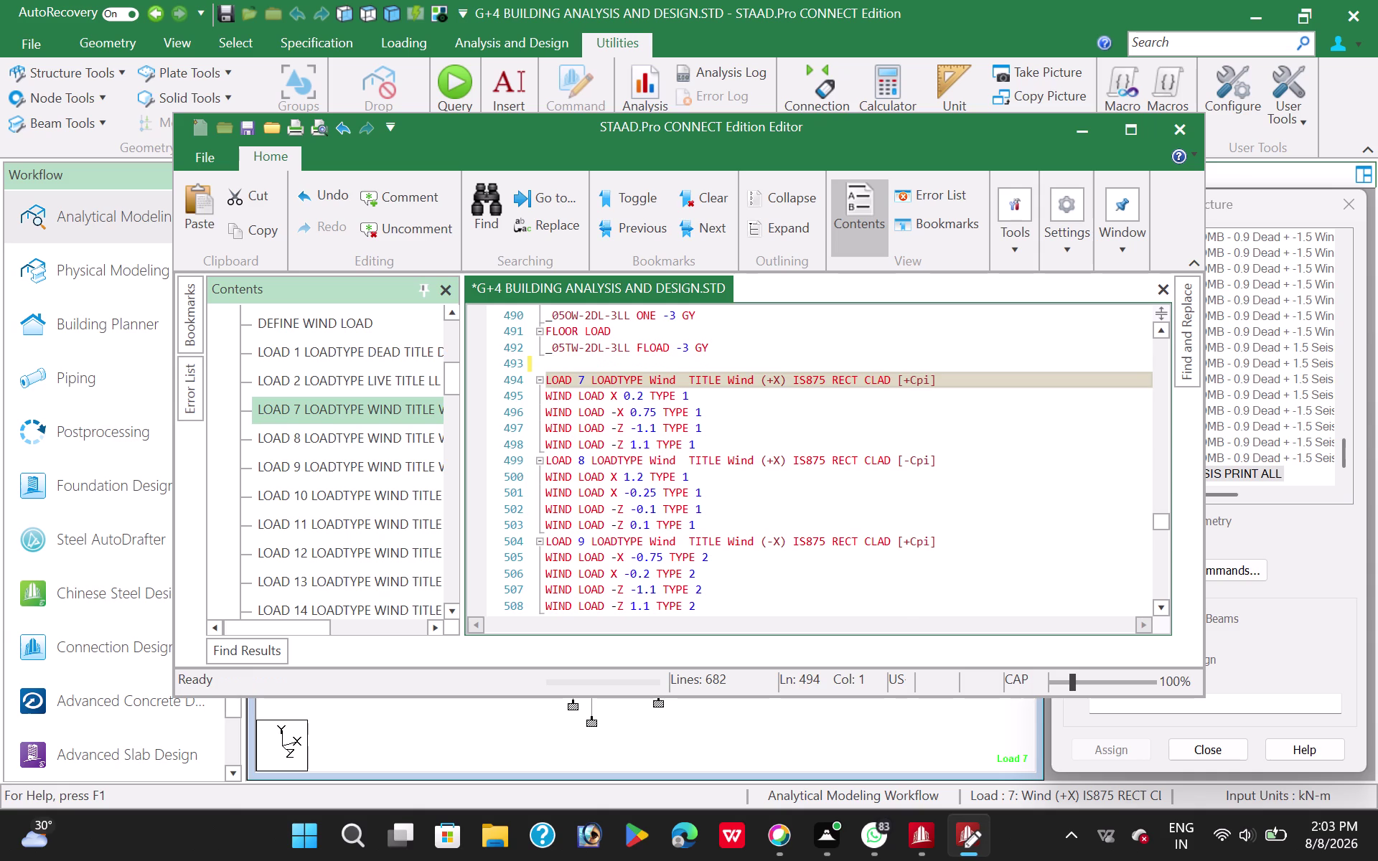
key(BackSpace)
scroll(up, 3)
double_click(336, 355)
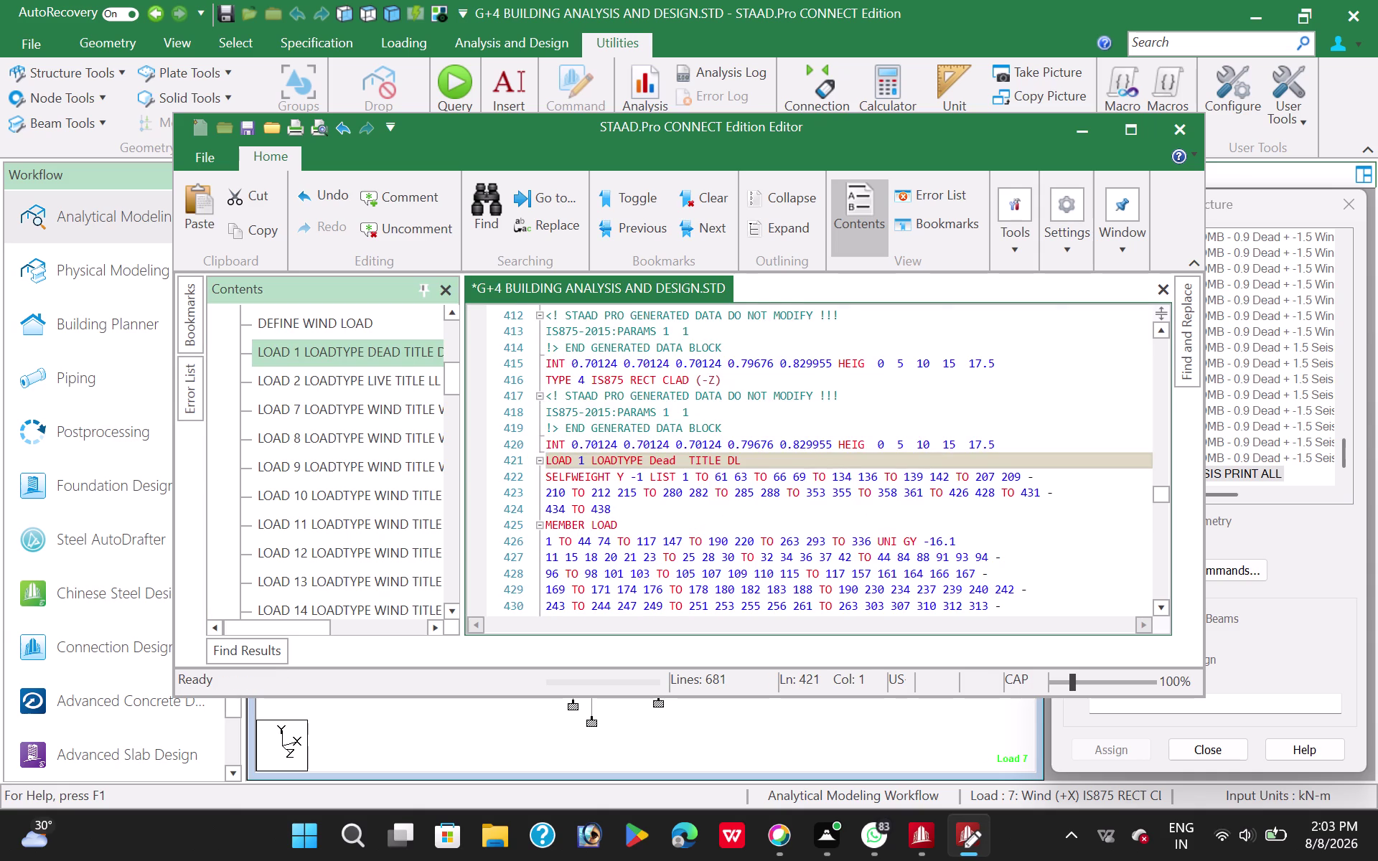
click(1008, 441)
key(Return)
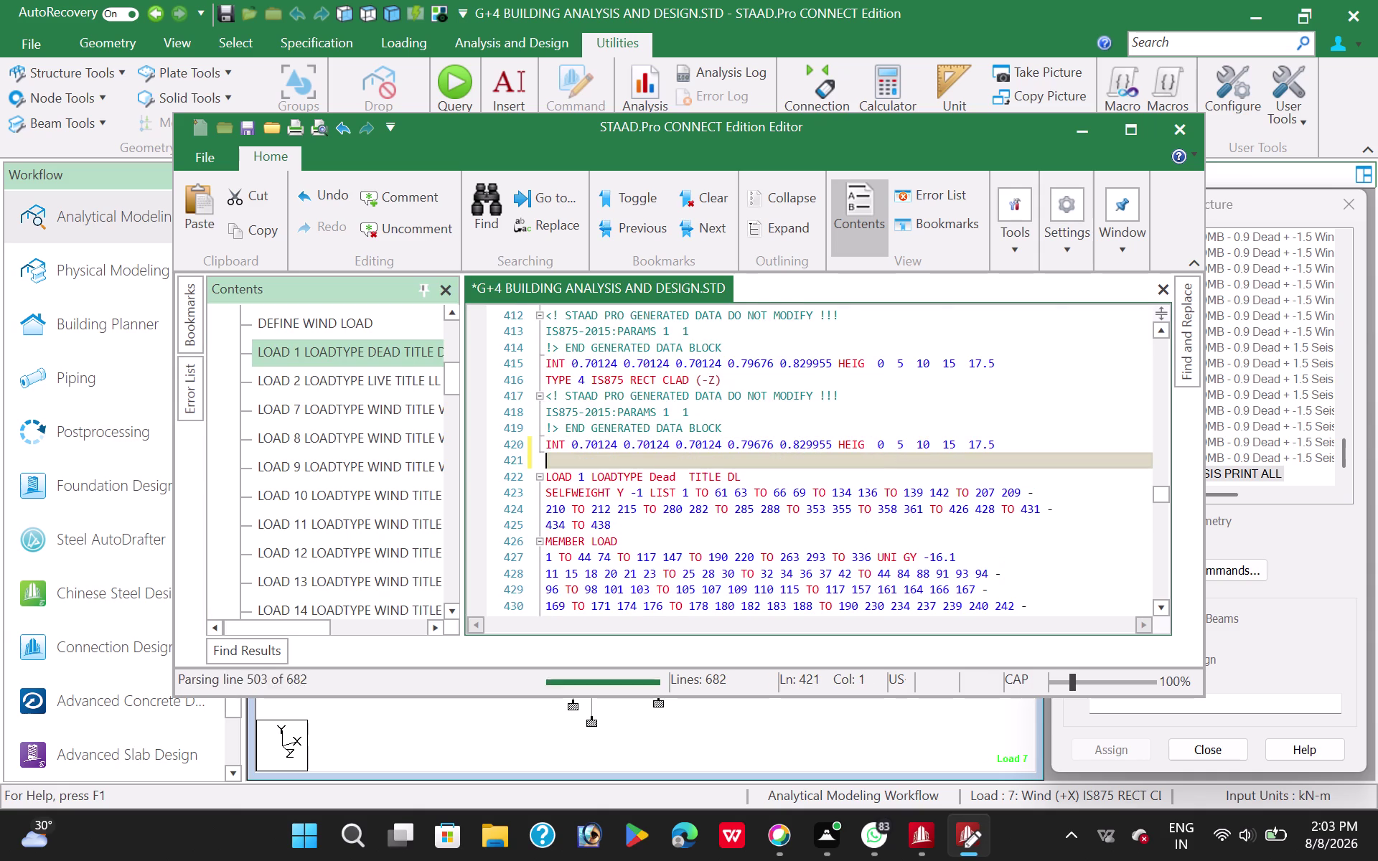
key(ctrl+v)
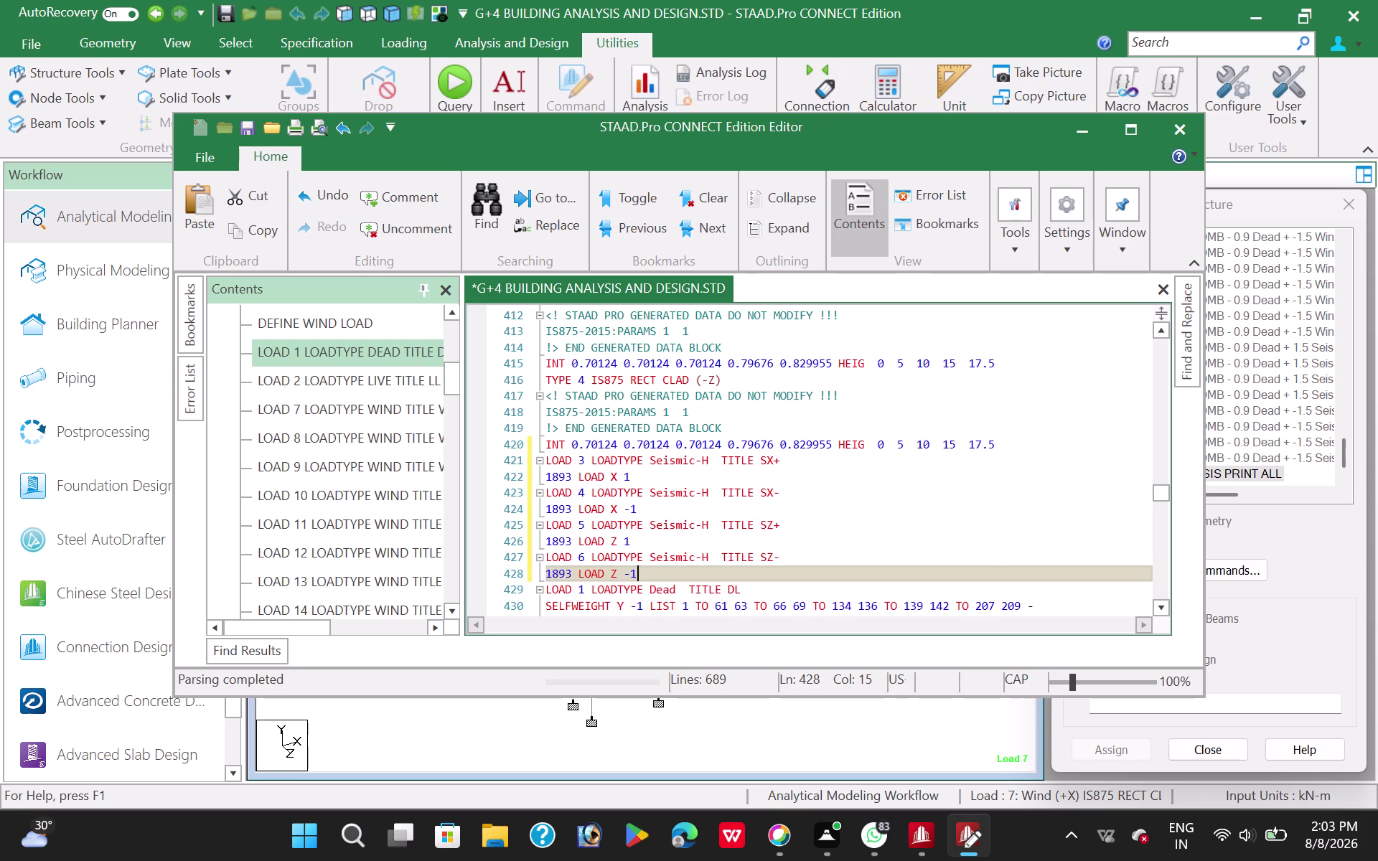
Close the input file editor, saving the changes.
click(1022, 417)
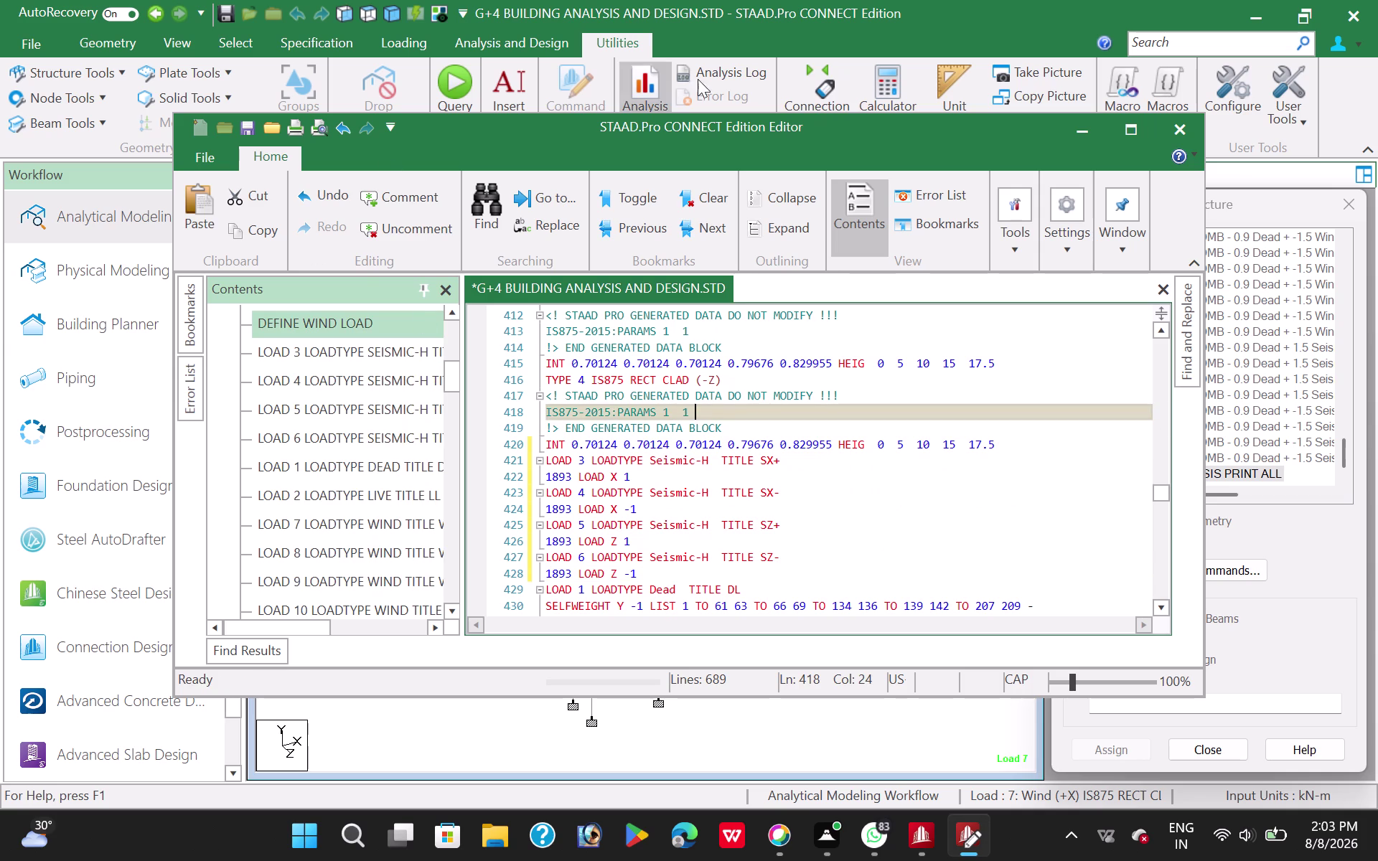
click(1186, 133)
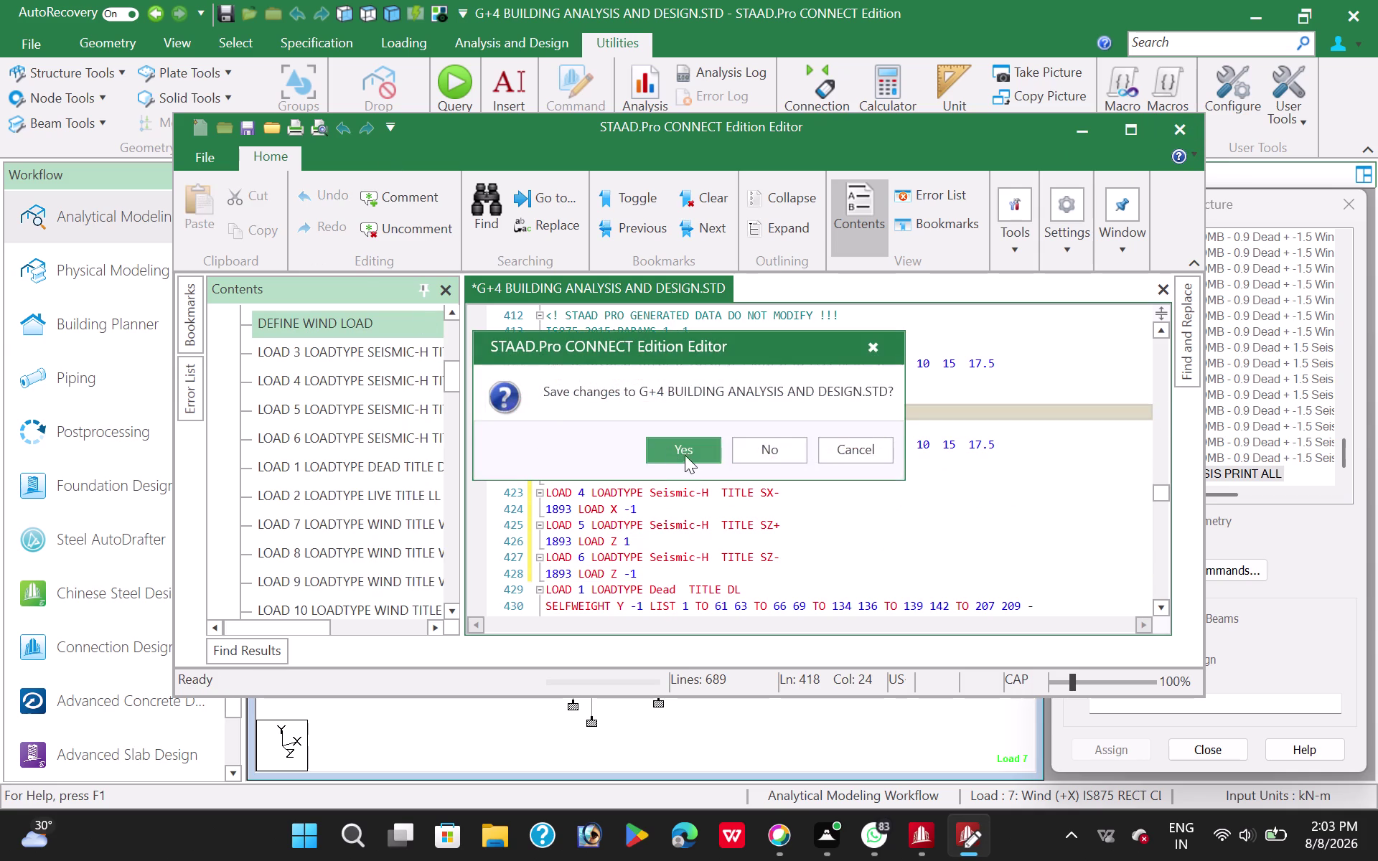
click(688, 456)
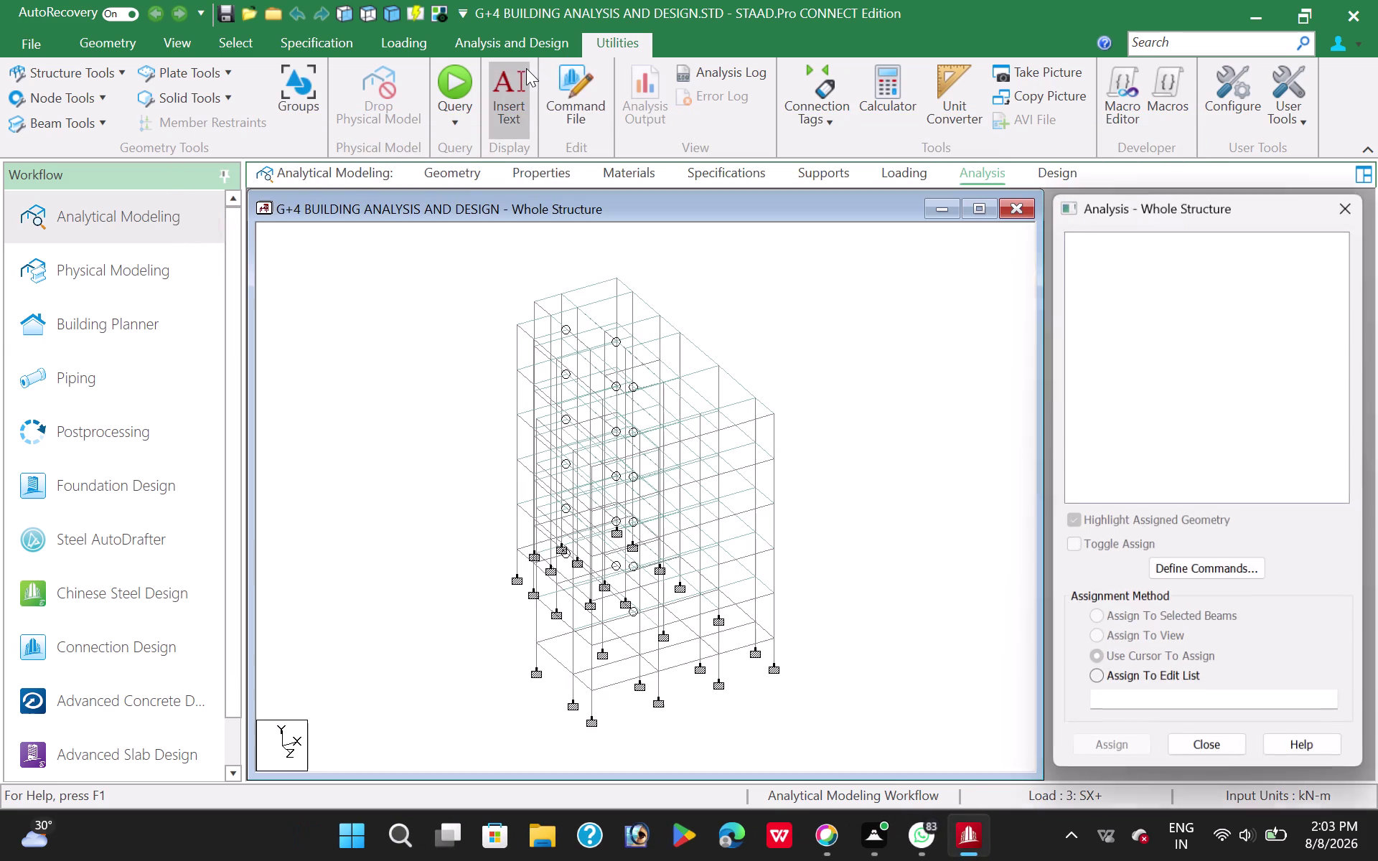
click(527, 44)
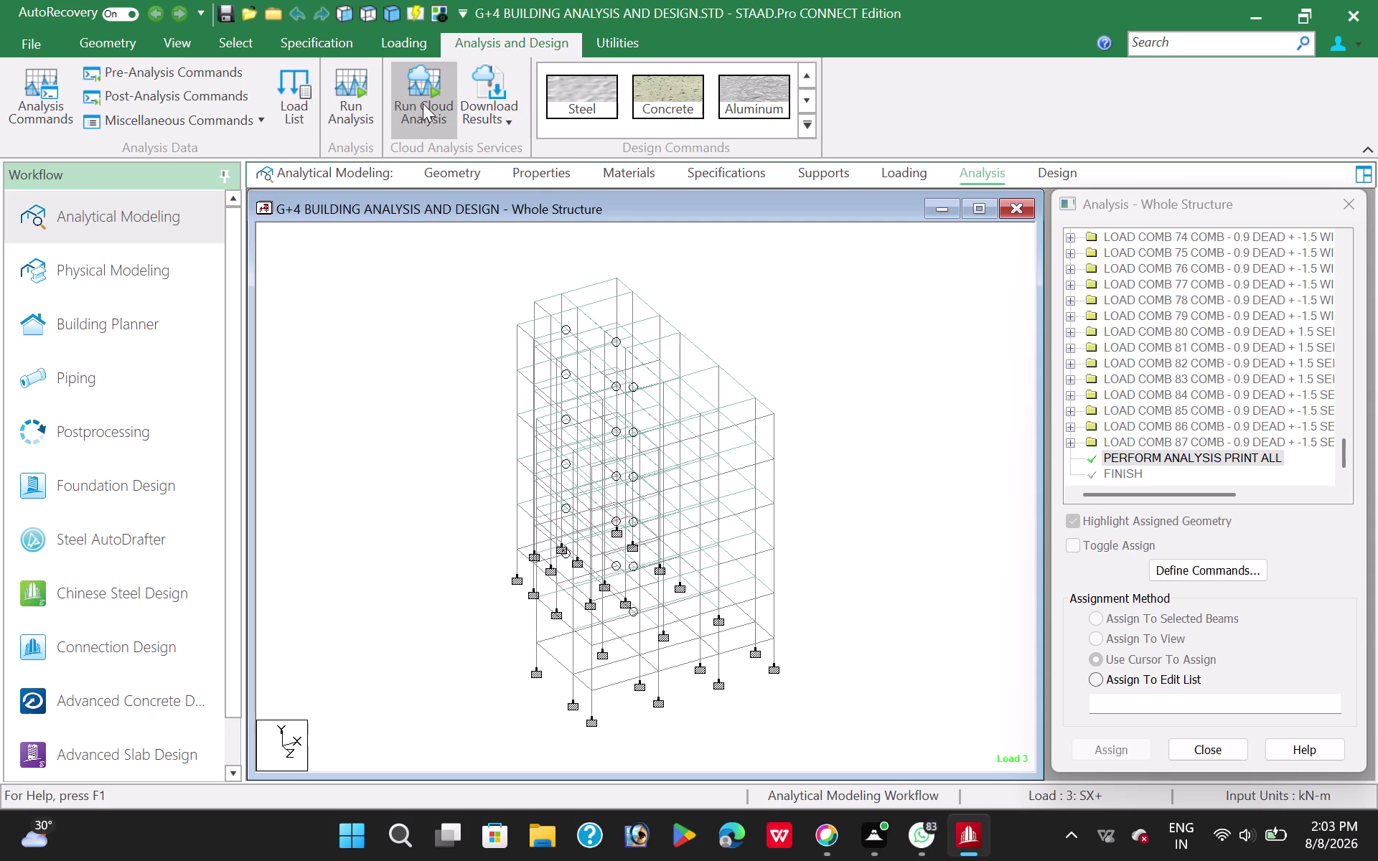
Rerun the analysis and review the output's 0 errors and 8 duplicate-element warnings.
click(352, 103)
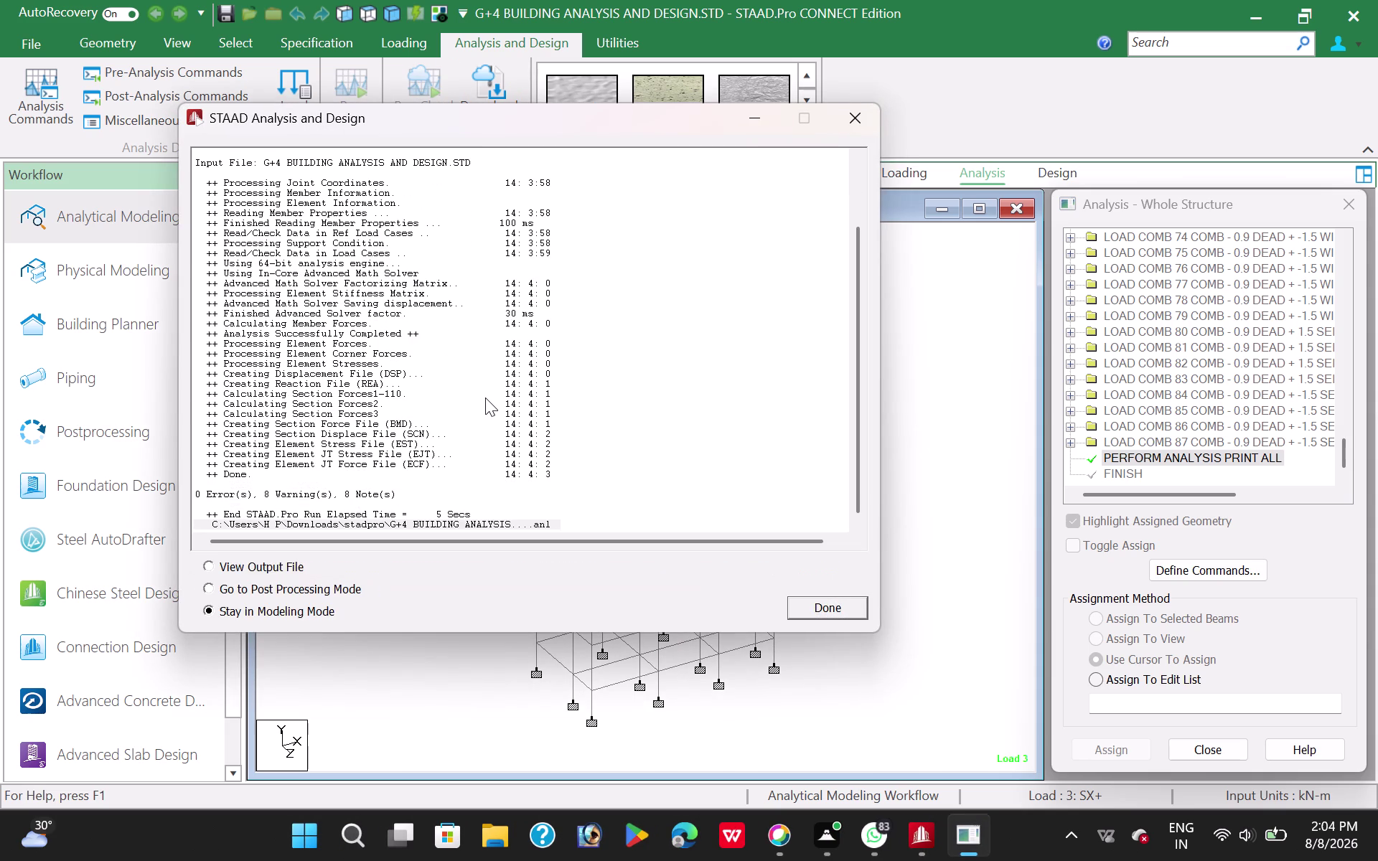
click(204, 569)
click(818, 611)
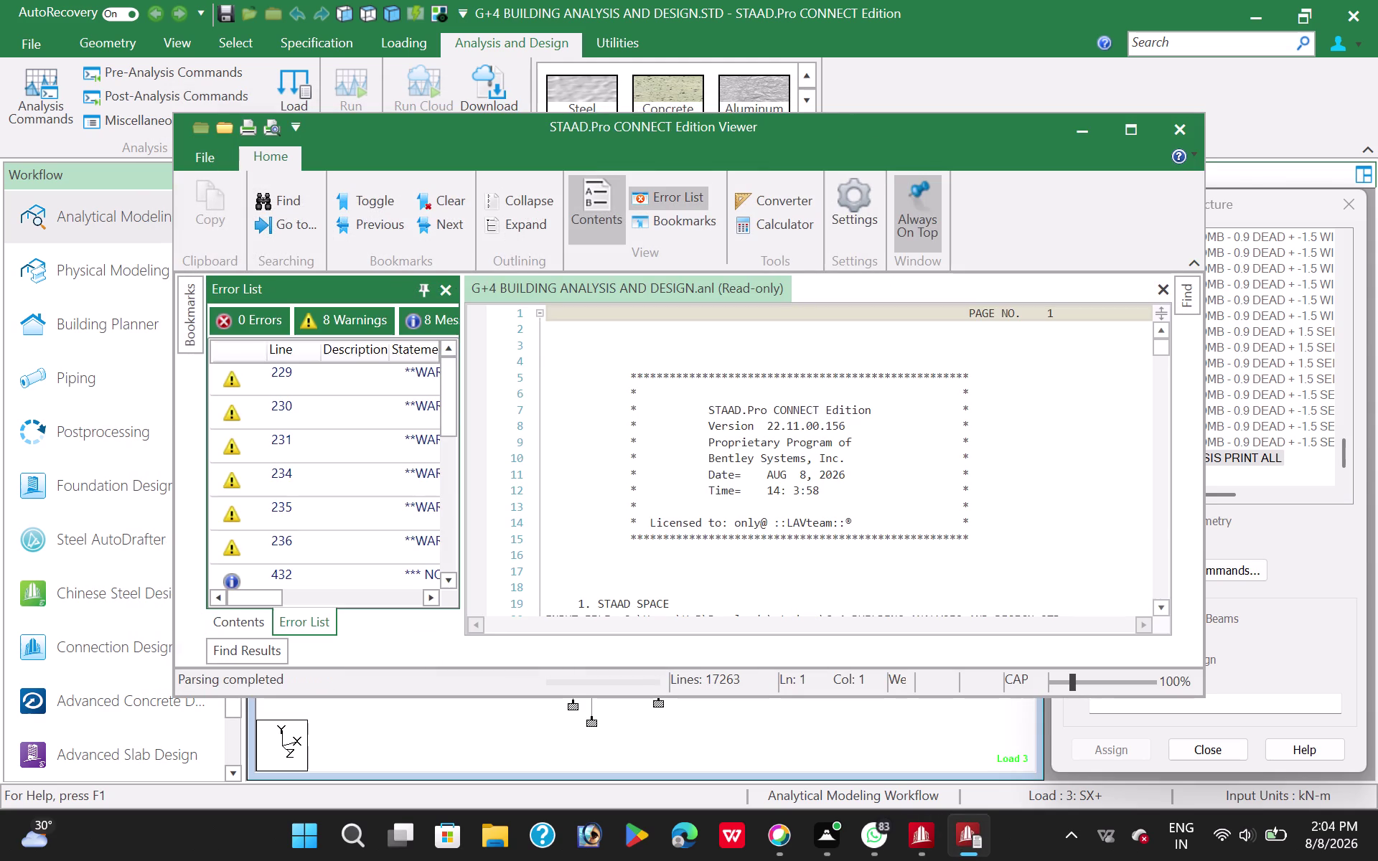
double_click(322, 385)
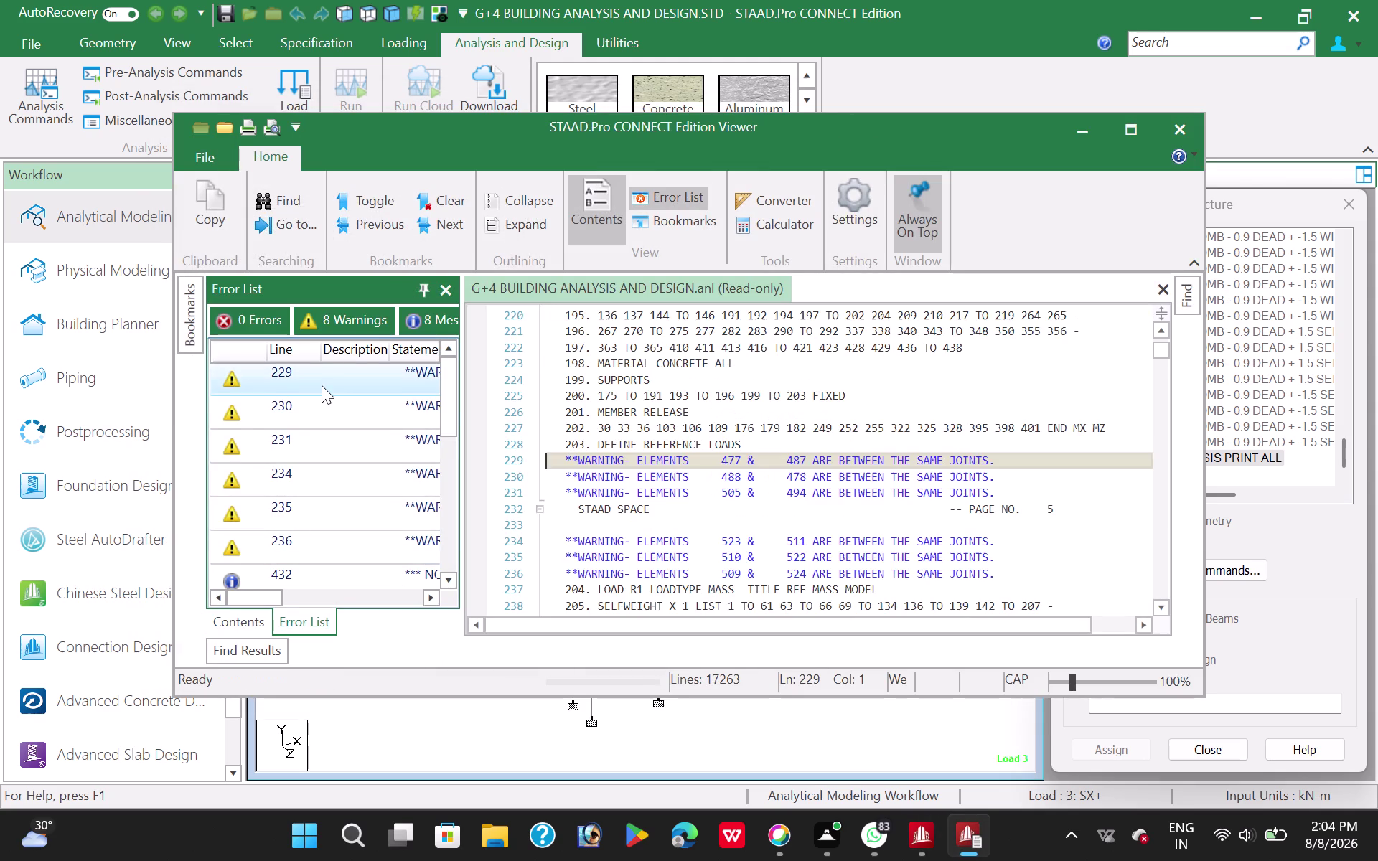
scroll(down, 3)
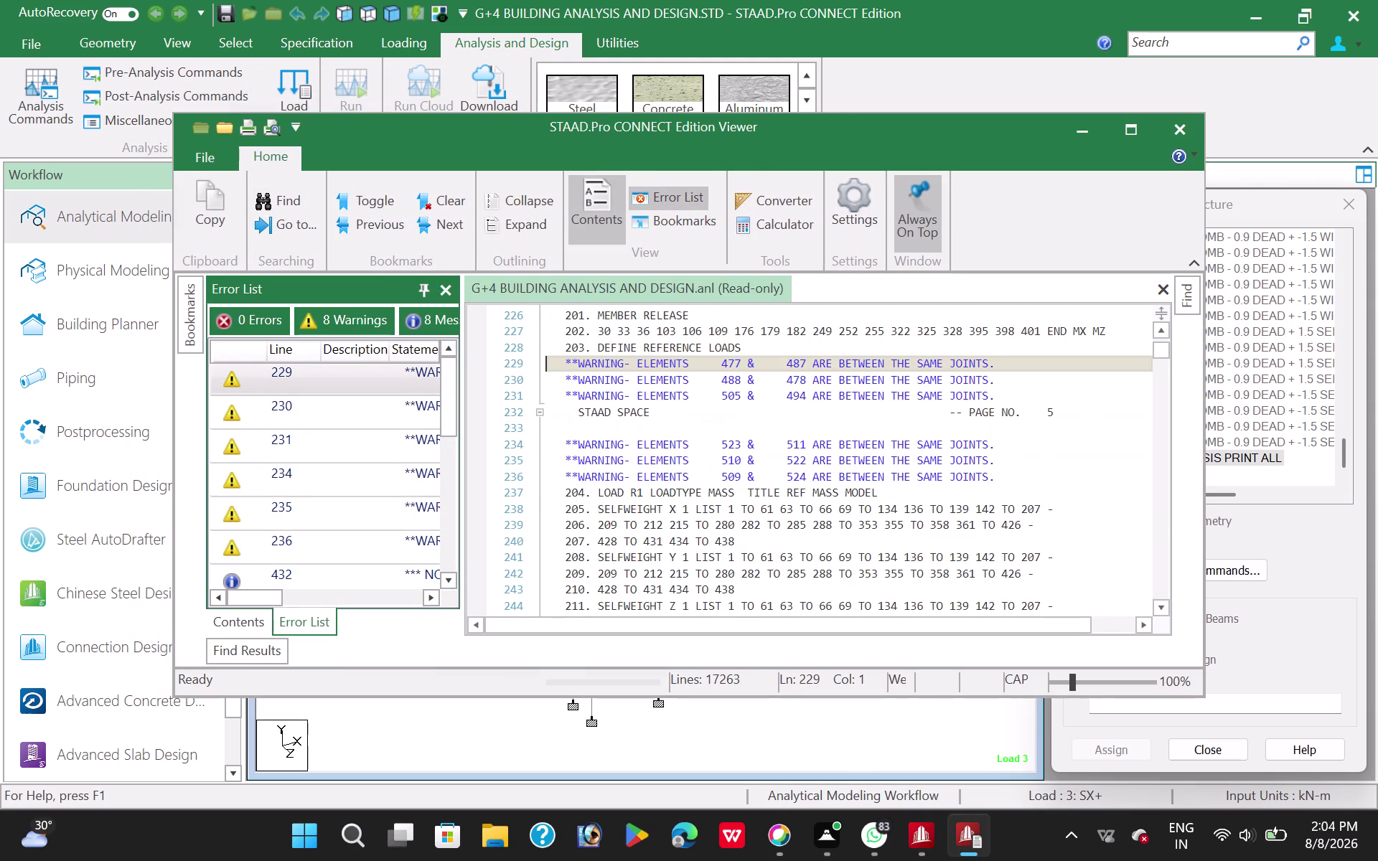
scroll(down, 3)
scroll(down, 3)
scroll(down, 3)
scroll(up, 3)
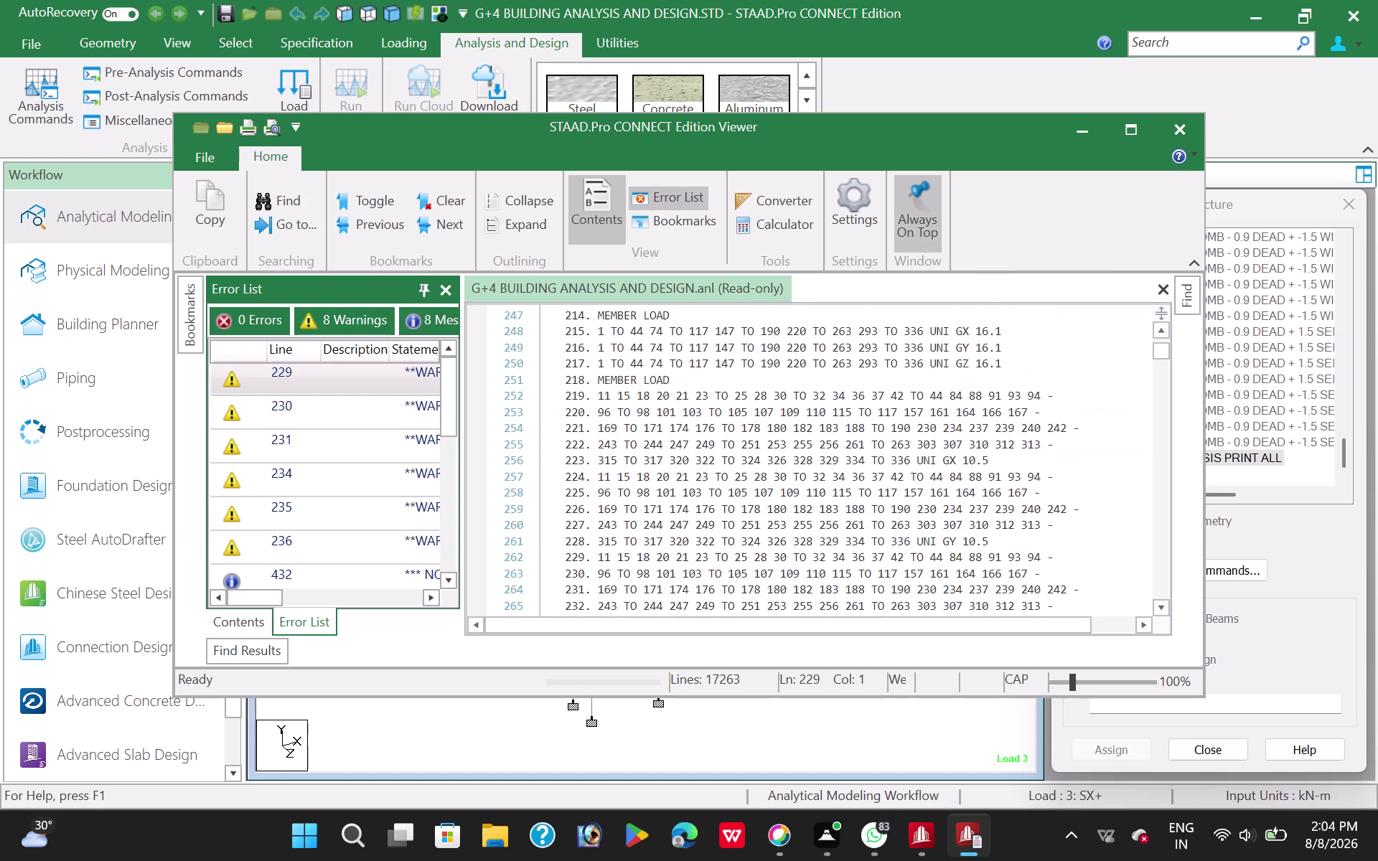
scroll(up, 3)
scroll(down, 3)
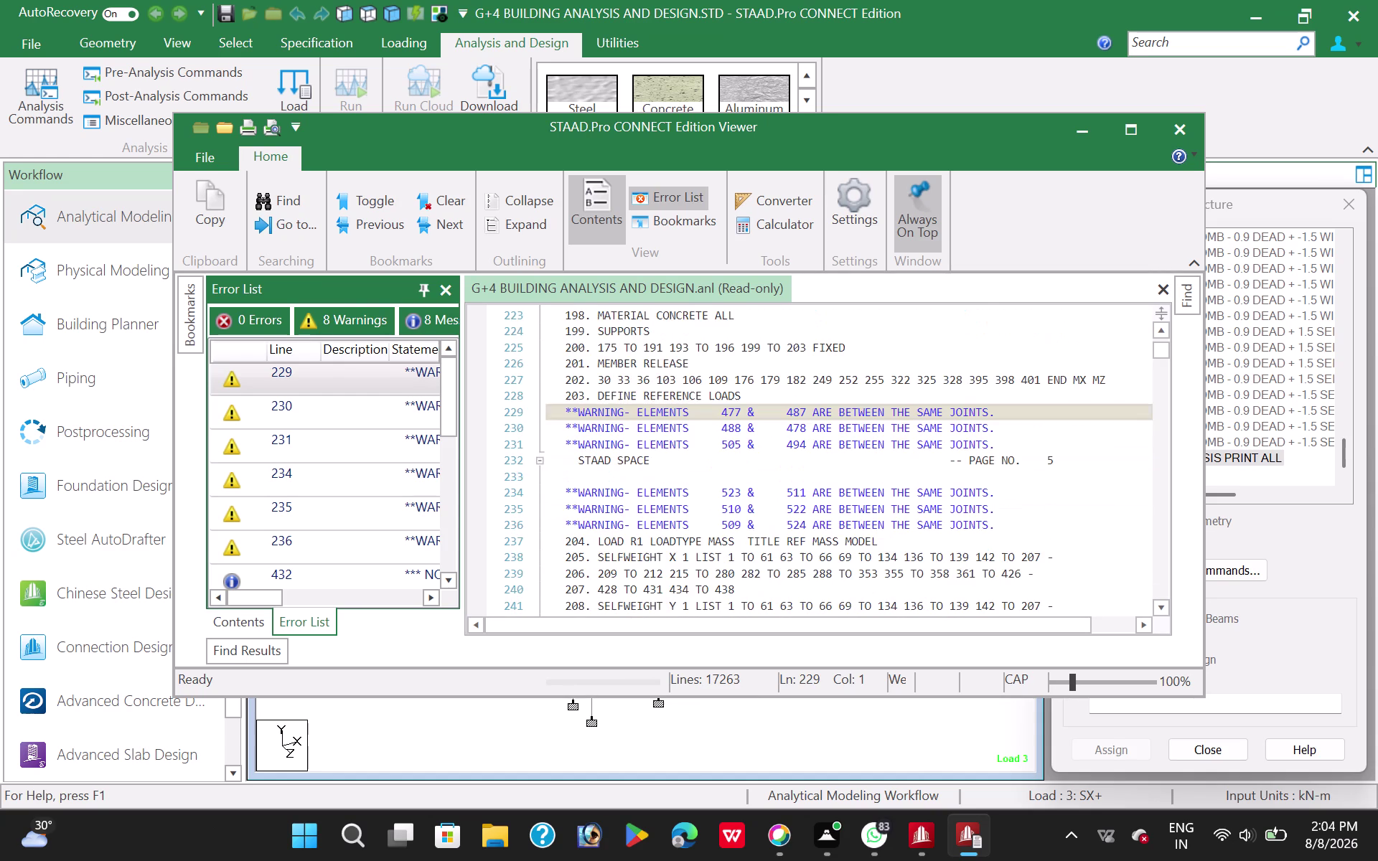